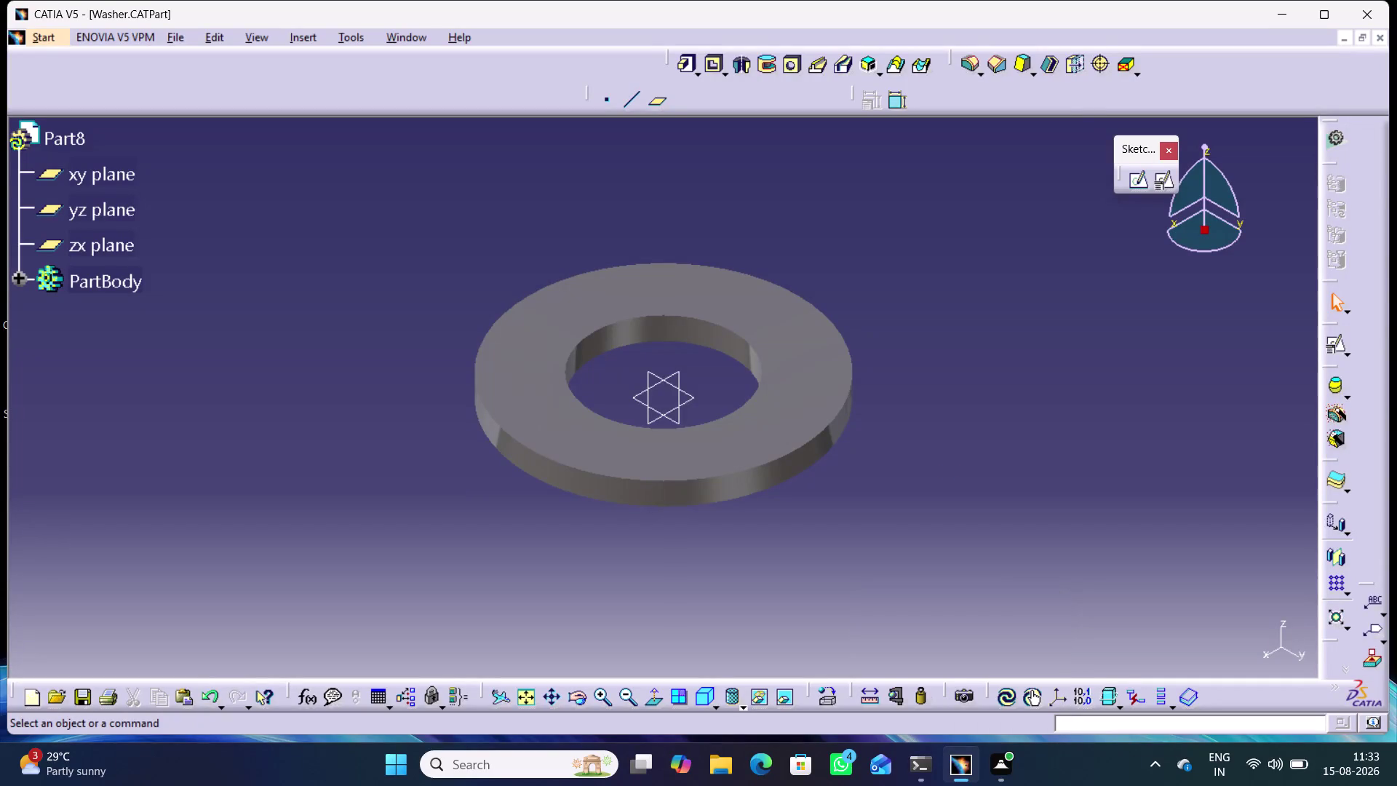
Save the washer part and start a new Assembly Design product, Product1.
key(ctrl+s)
click(39, 34)
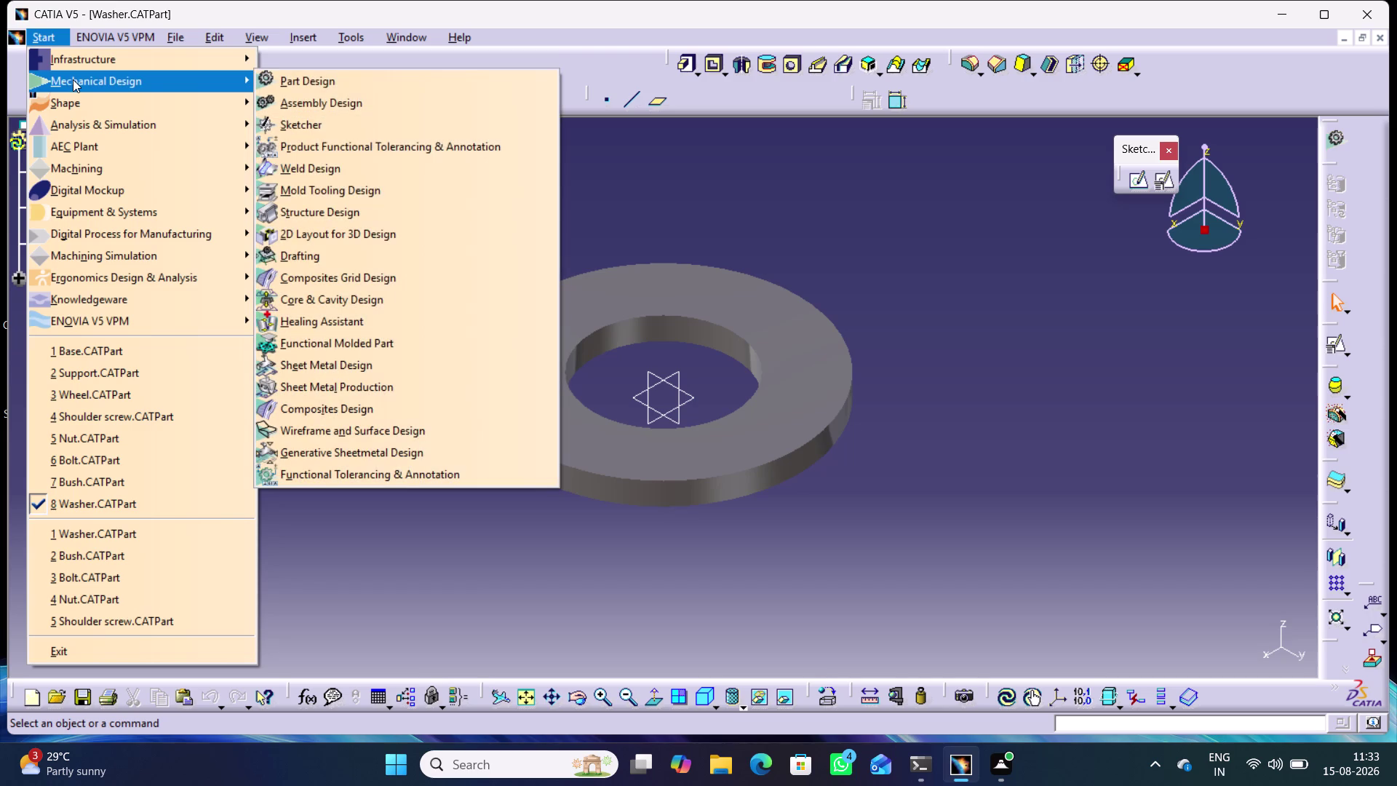
click(299, 108)
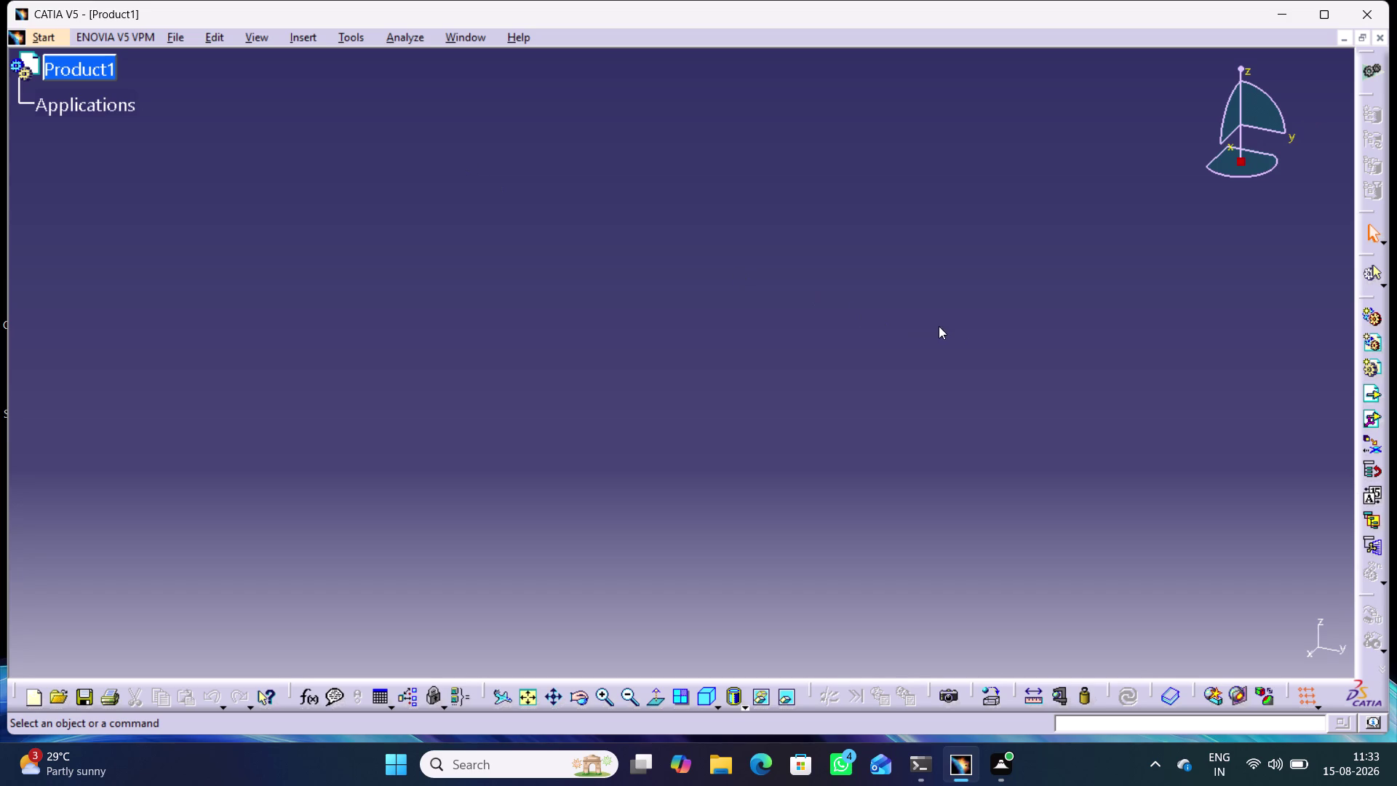
Dock the Product Structure and Move toolbars along the top row under the menu bar.
drag(1362, 298, 1178, 298)
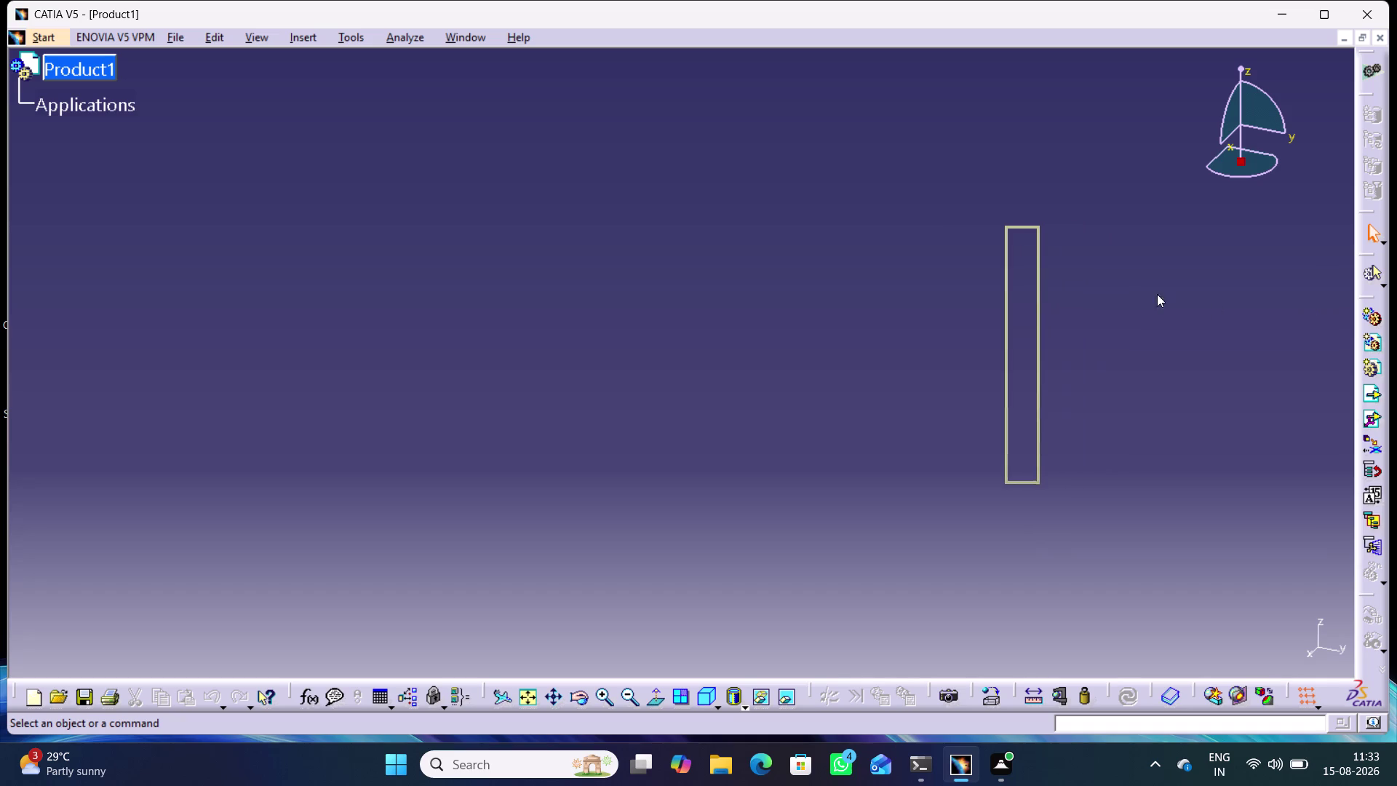
drag(1178, 298, 672, 48)
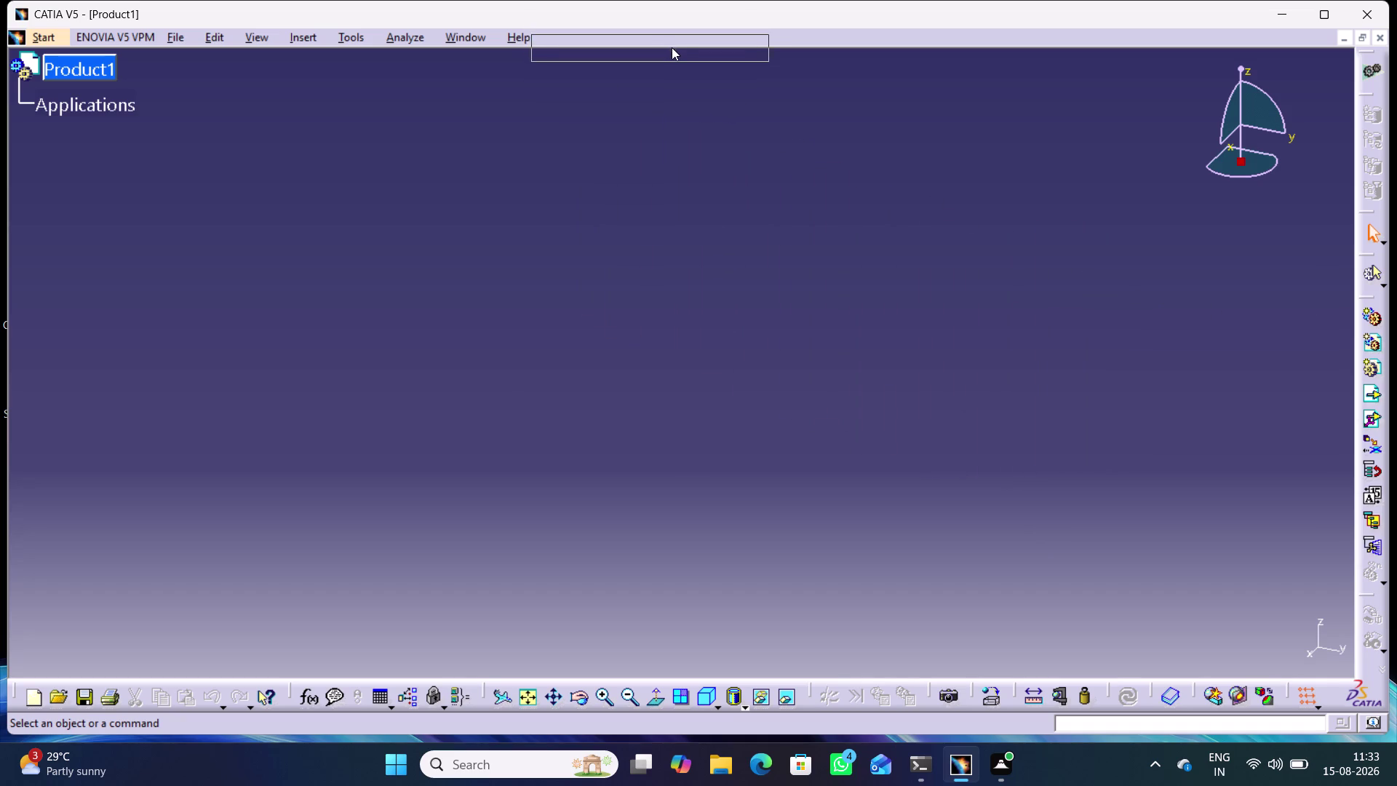
drag(672, 48, 684, 44)
click(751, 183)
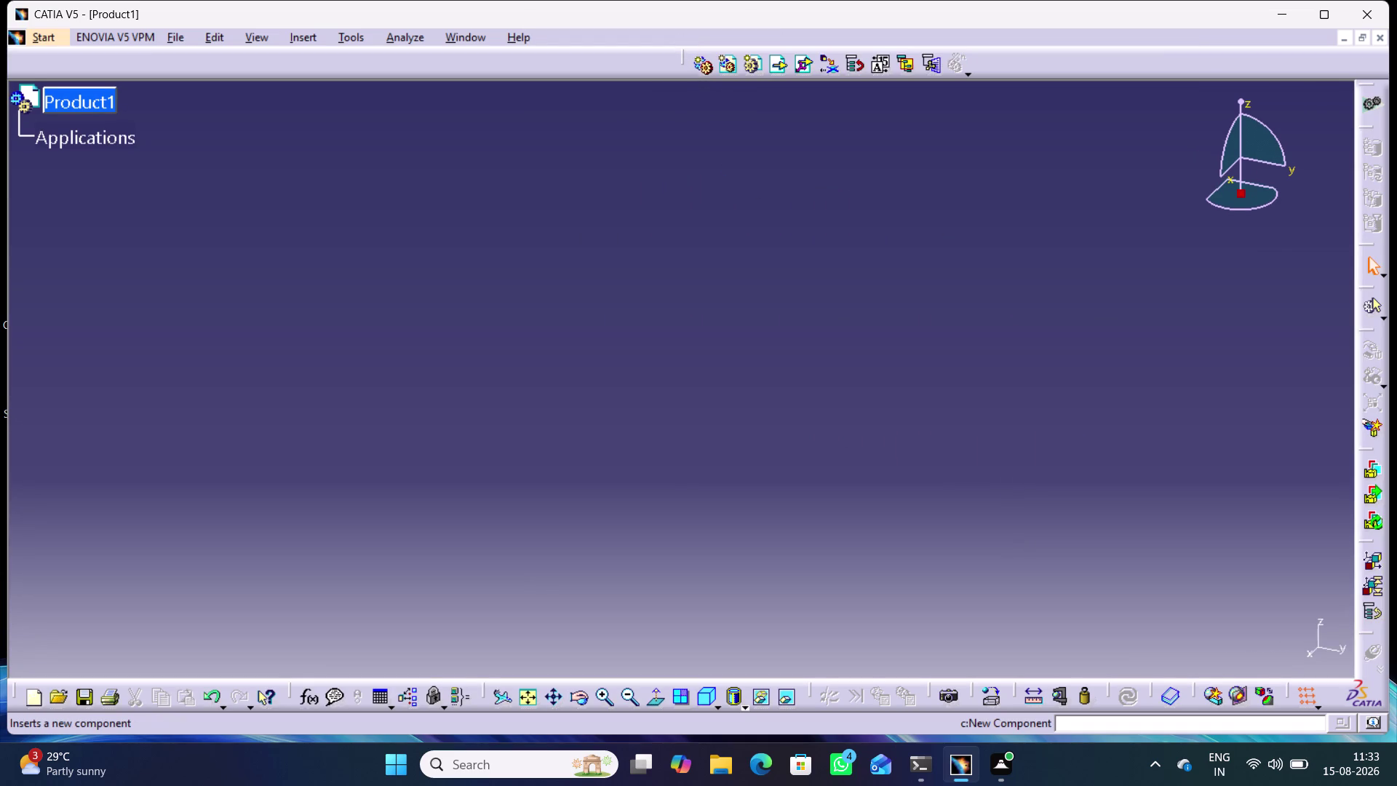
drag(685, 51, 525, 77)
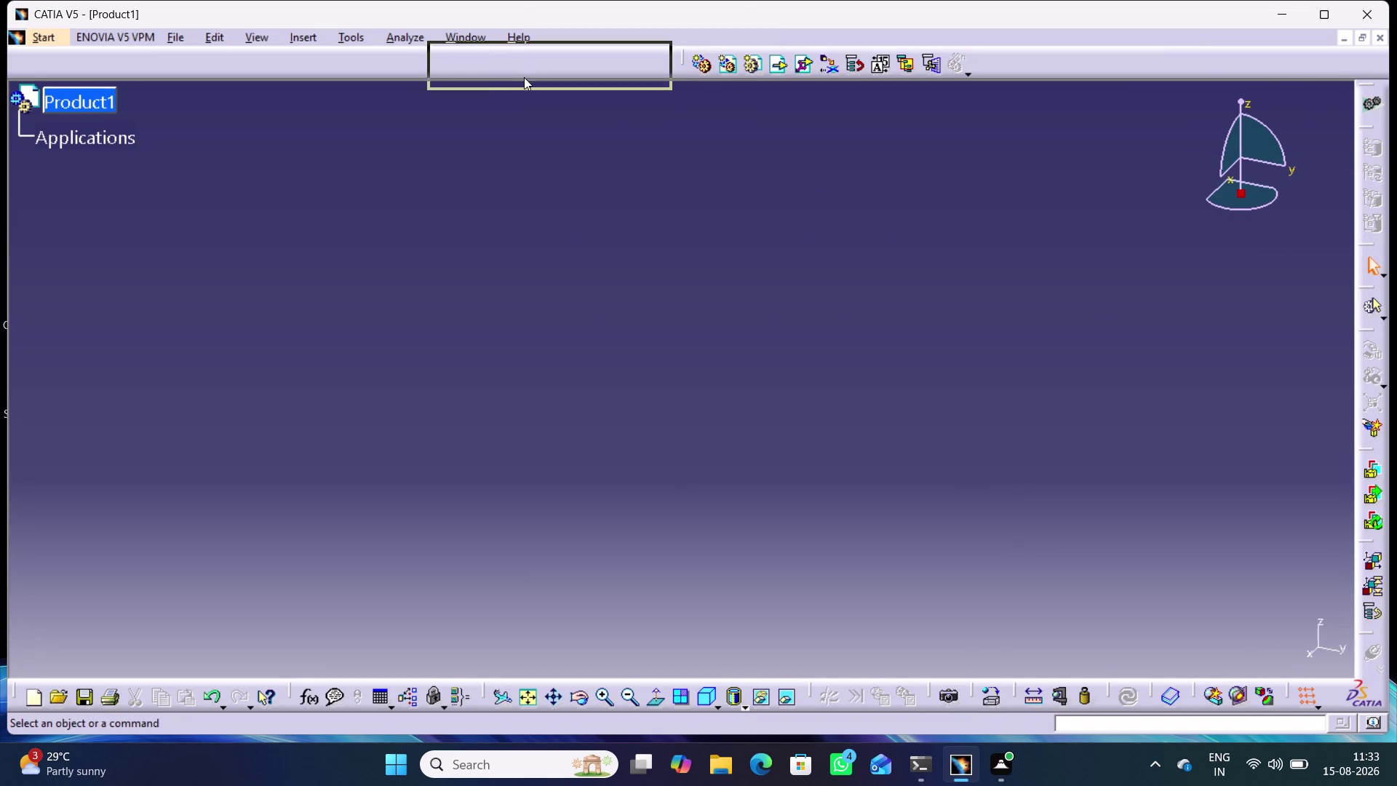
drag(526, 77, 444, 68)
click(596, 175)
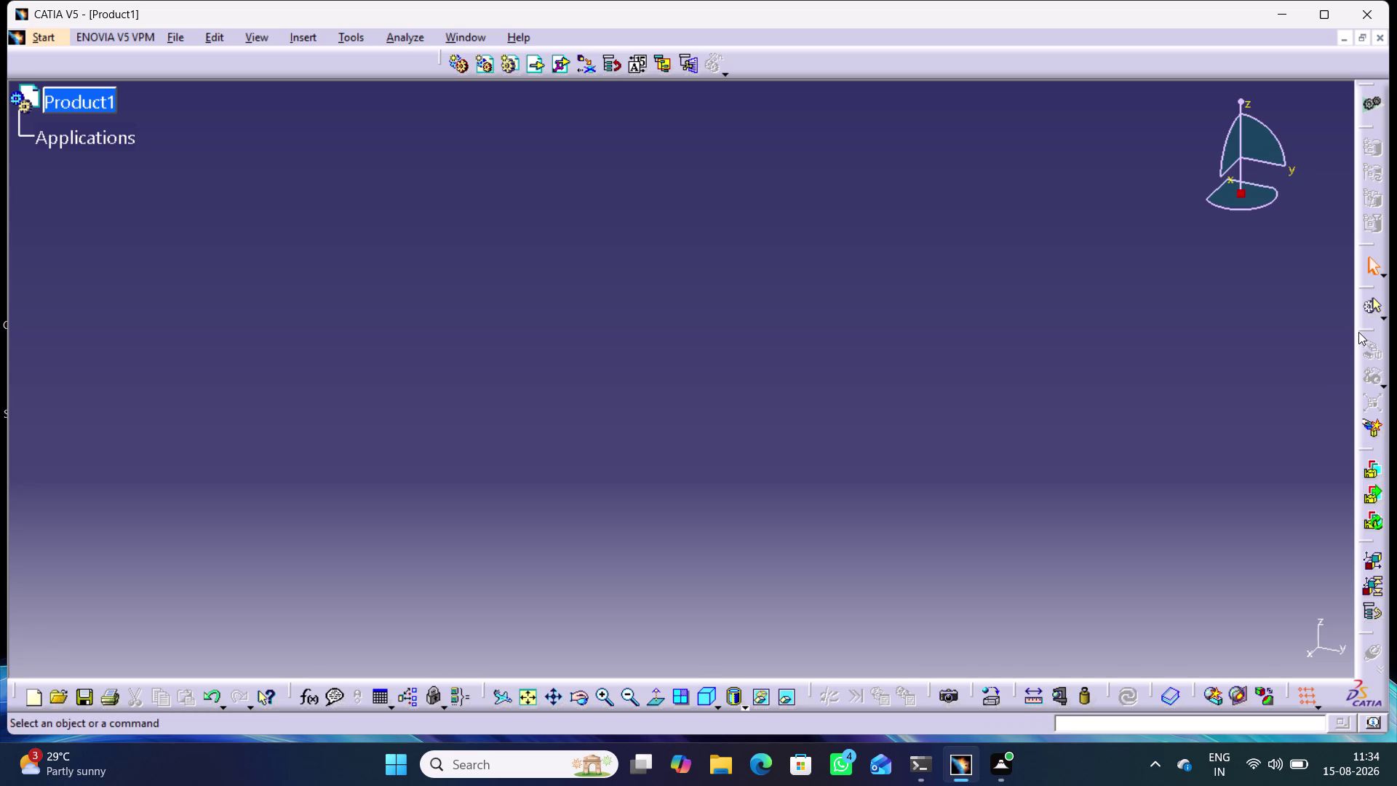
drag(1359, 332, 867, 67)
drag(866, 67, 927, 65)
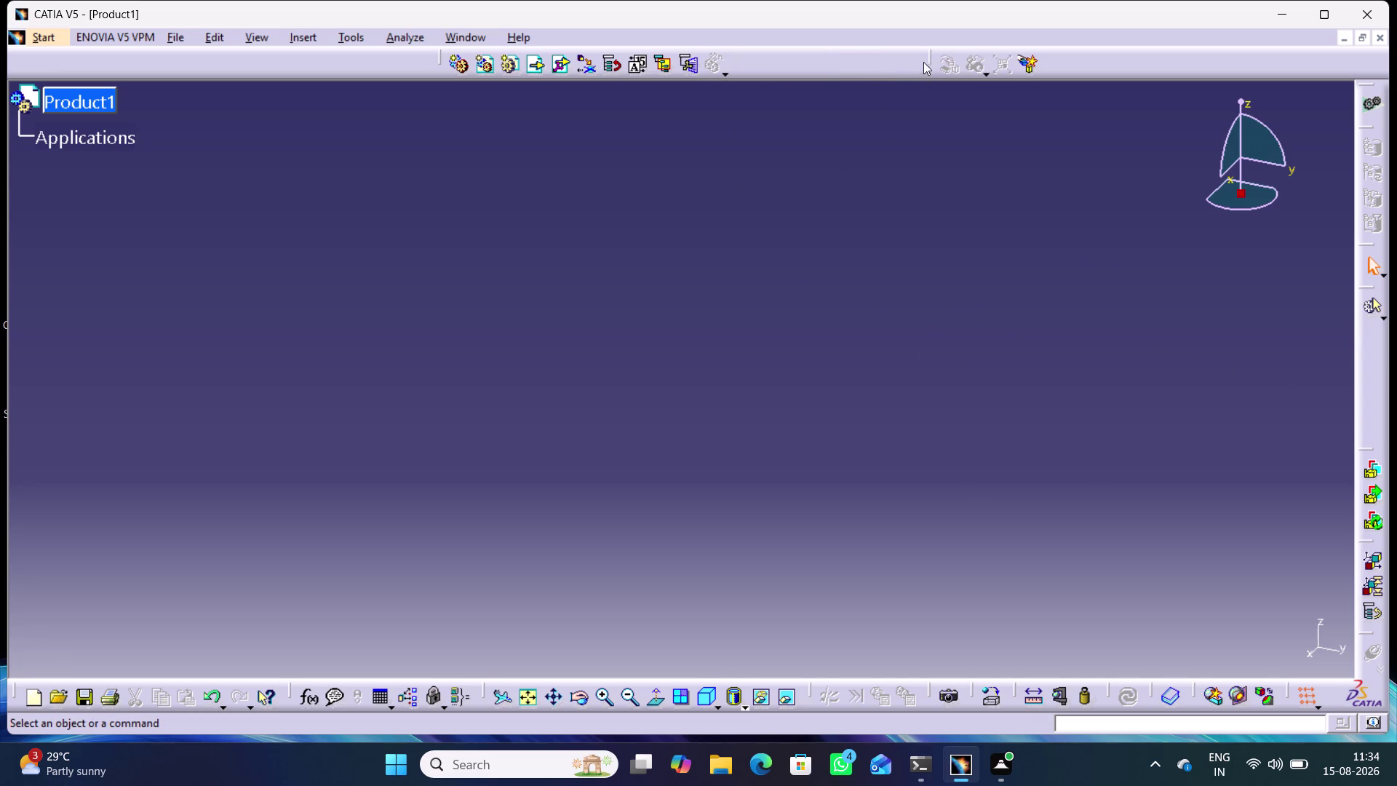
drag(933, 52, 797, 63)
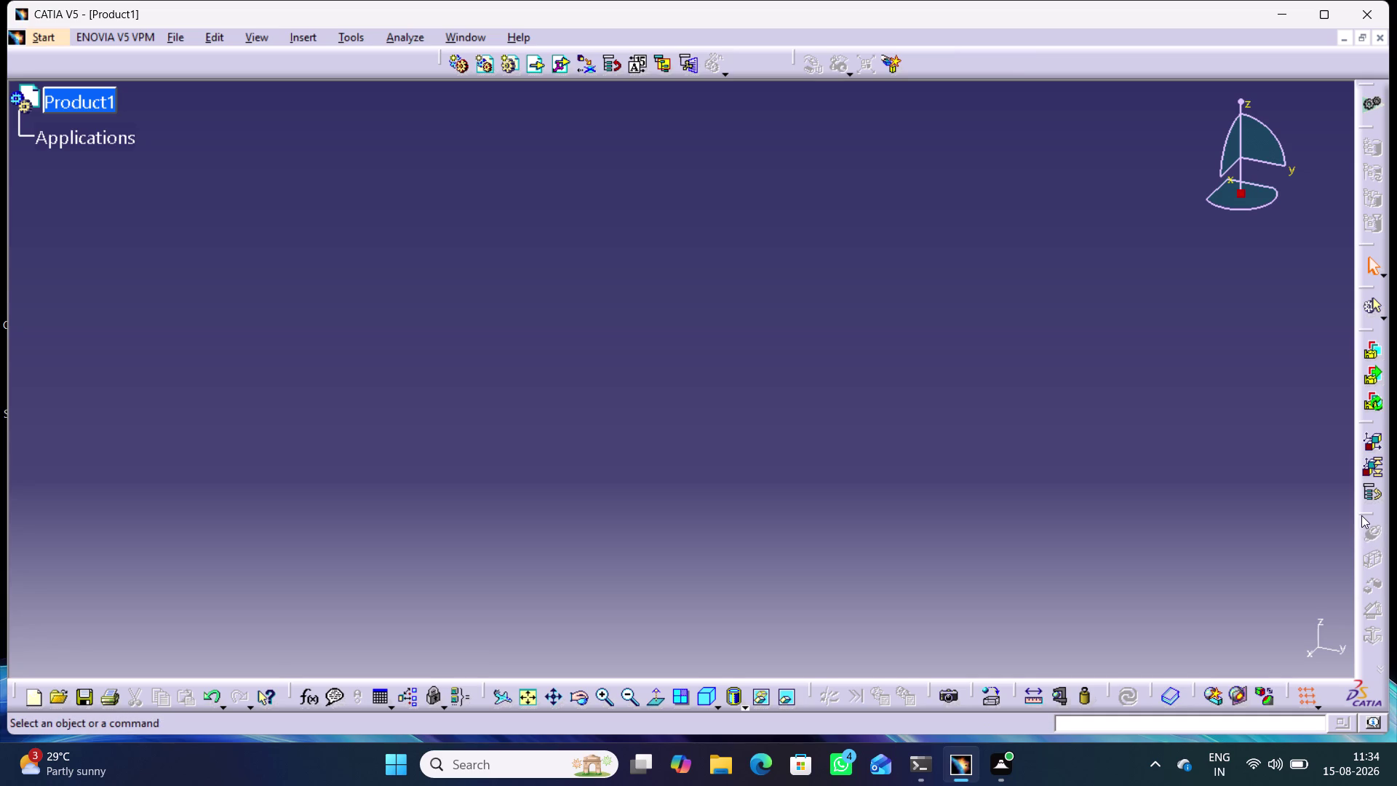
Dock the Constraints toolbar on a second row beneath the top toolbars.
drag(1362, 515, 1357, 520)
drag(1357, 519, 944, 89)
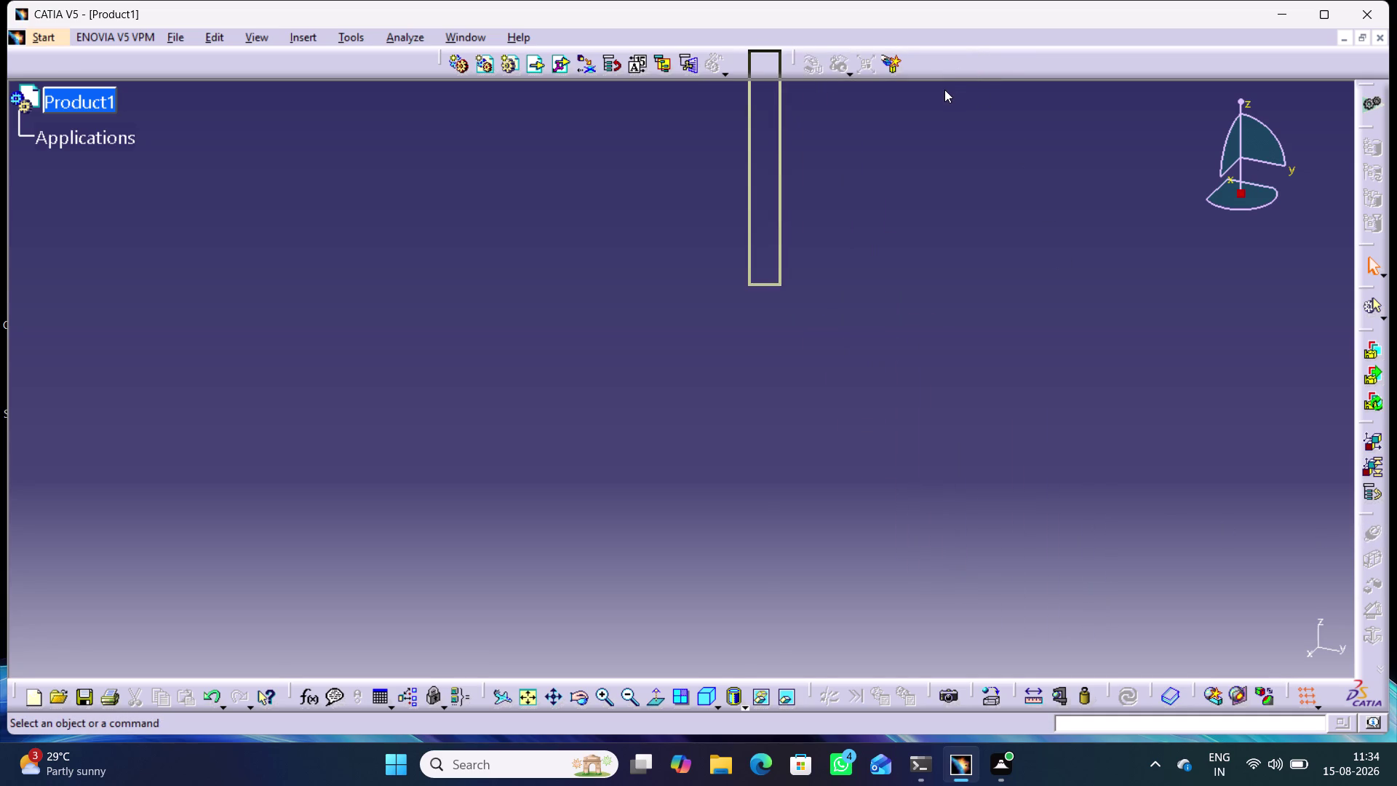
drag(944, 89, 1055, 80)
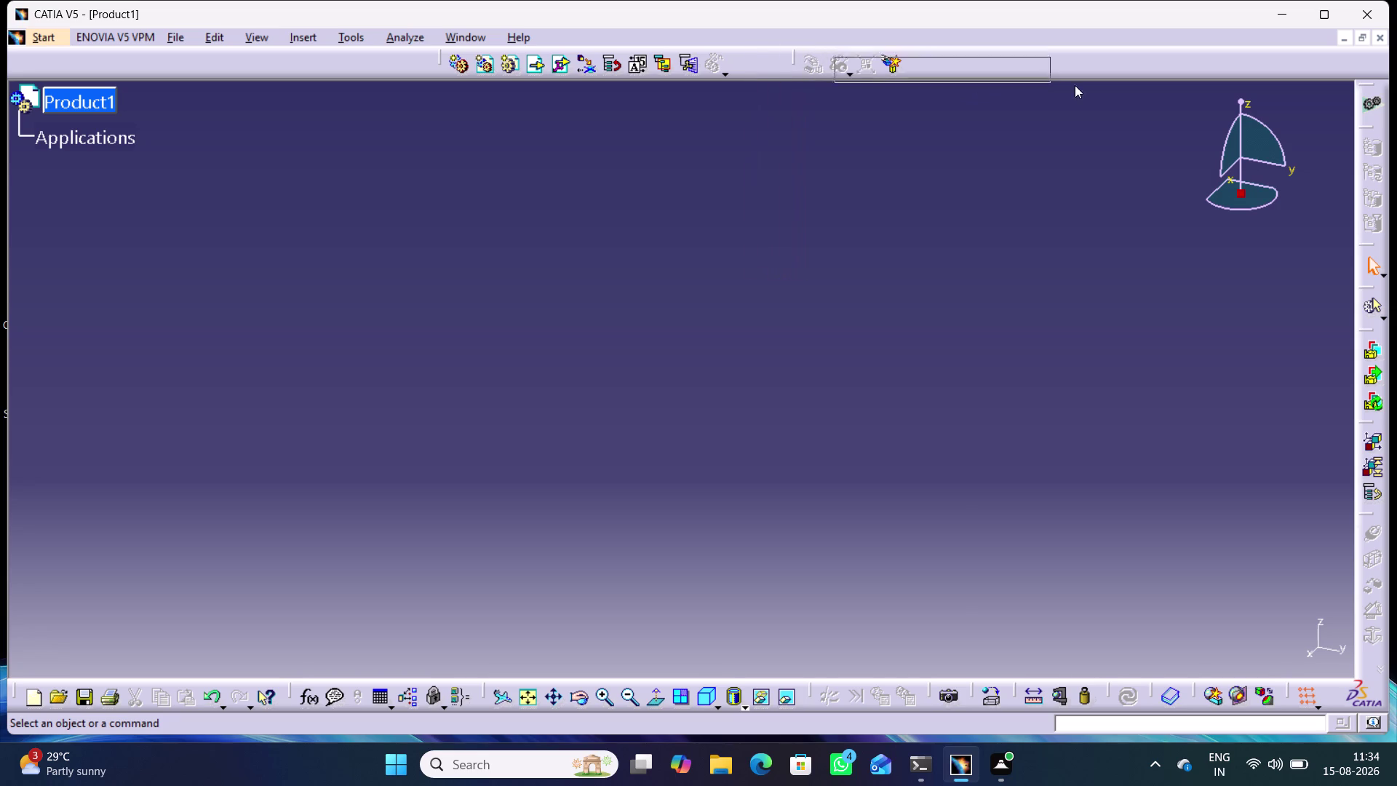
drag(1055, 80, 805, 75)
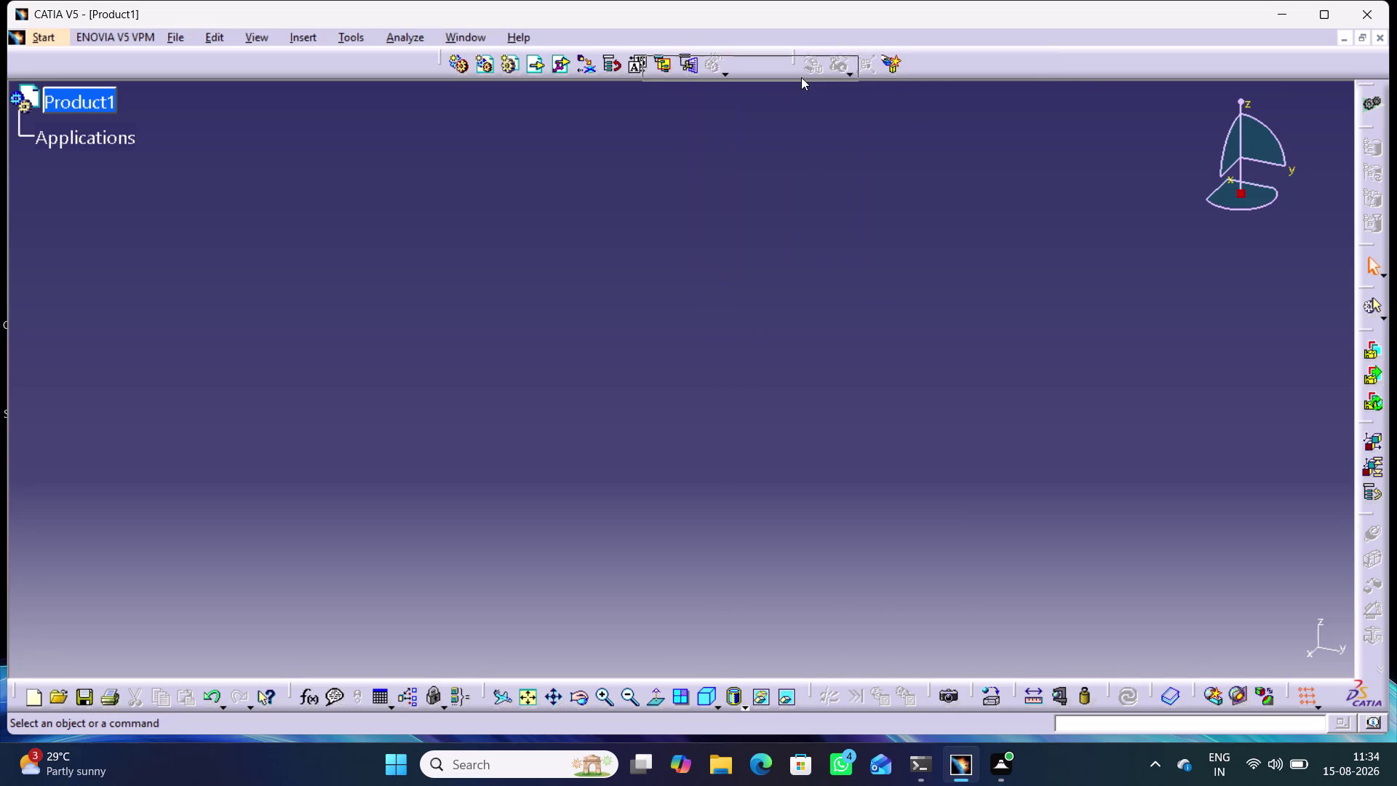
drag(806, 76, 836, 68)
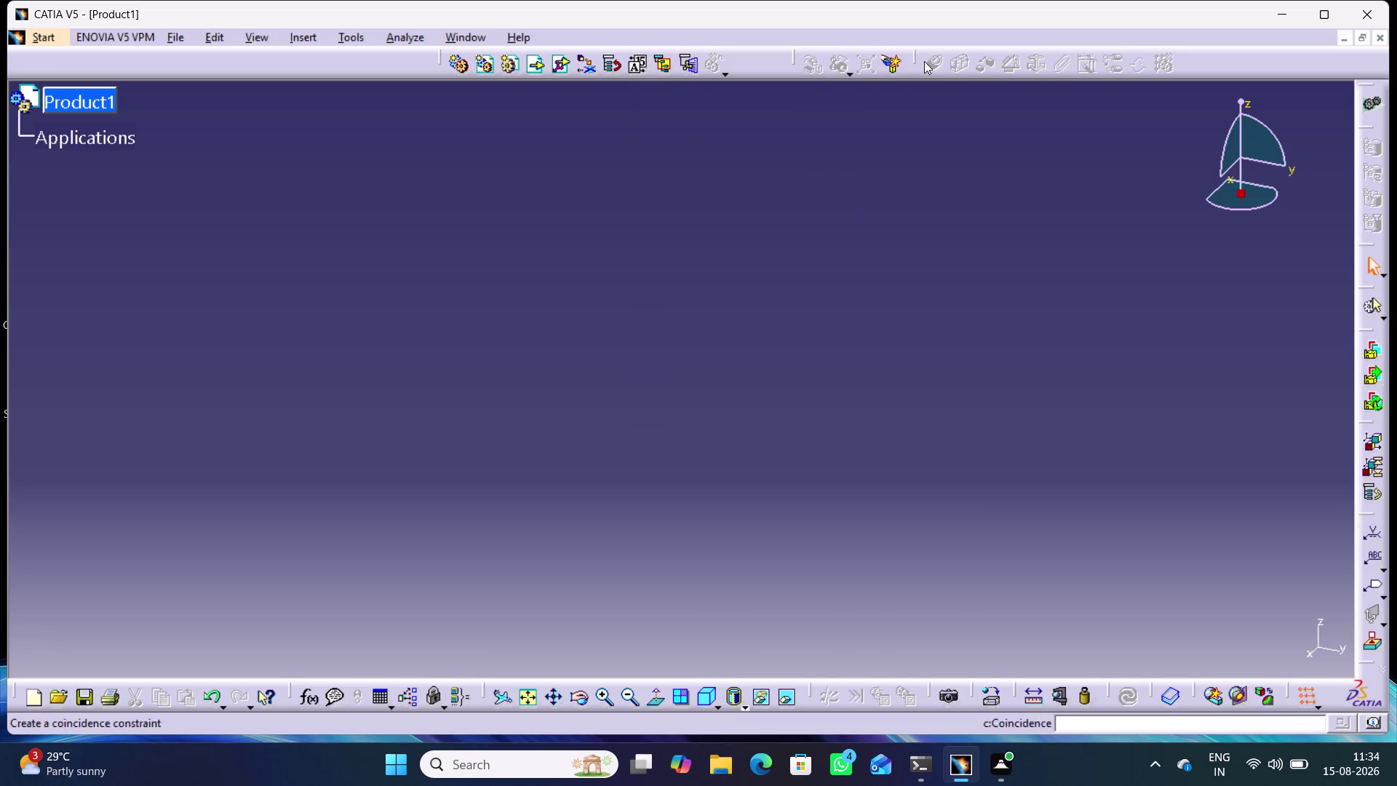
drag(919, 53, 924, 75)
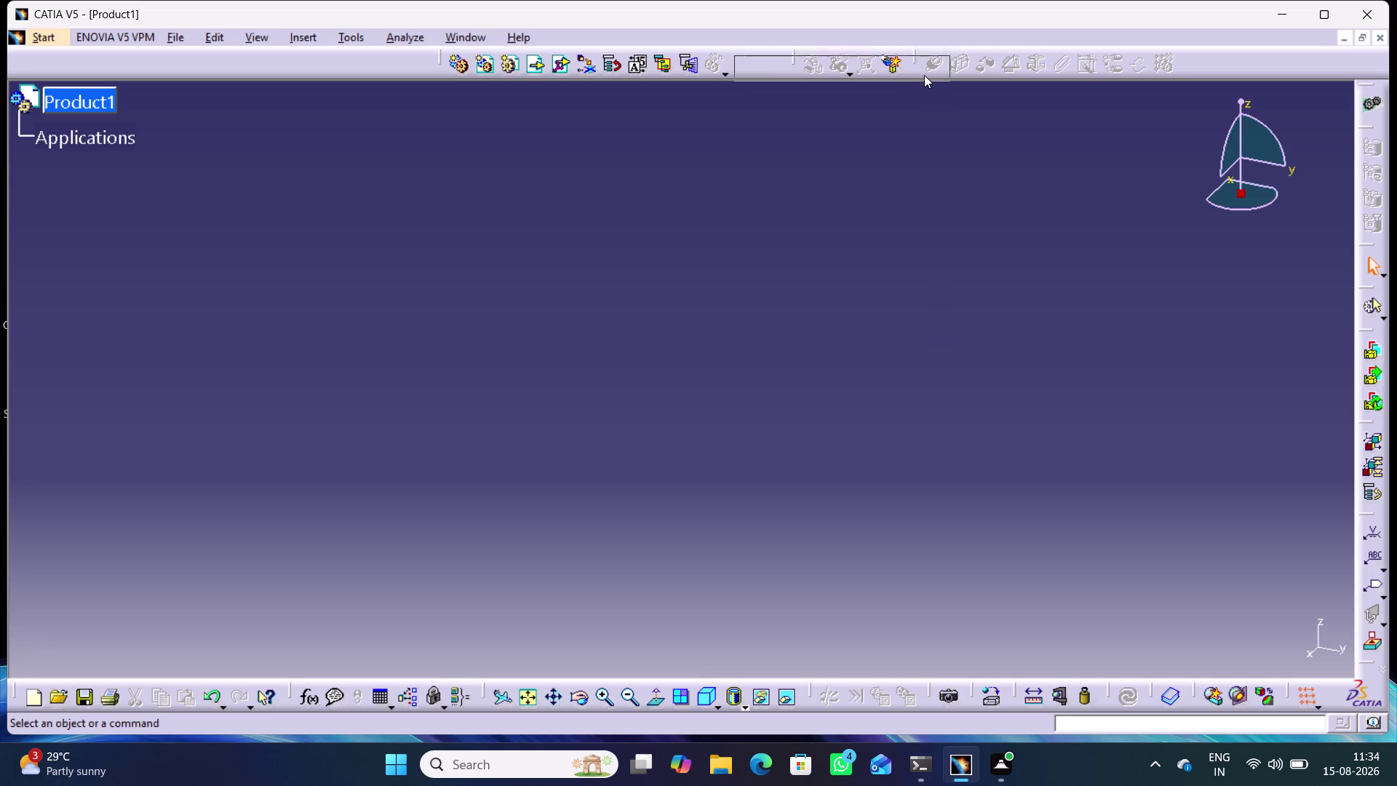
drag(924, 75, 924, 74)
drag(921, 86, 772, 101)
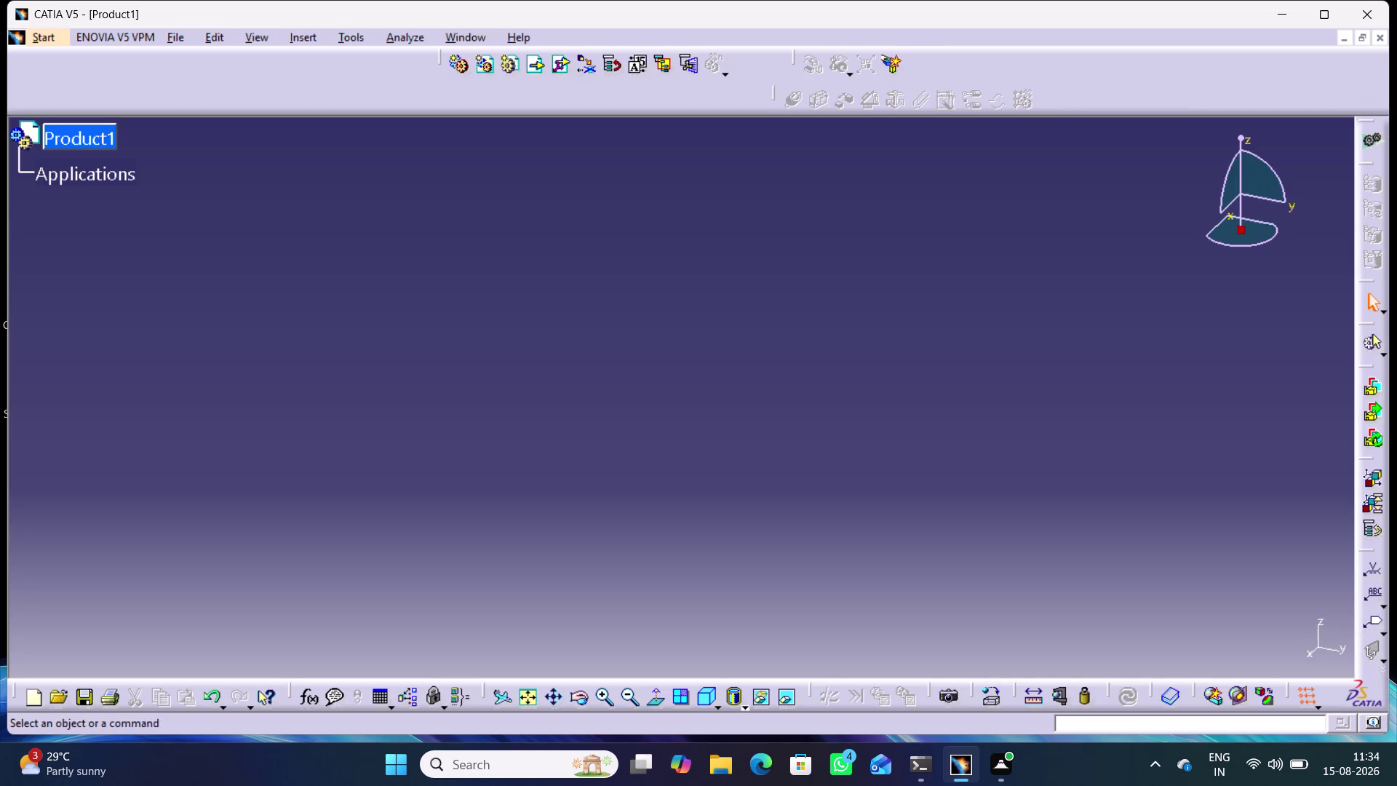
click(830, 173)
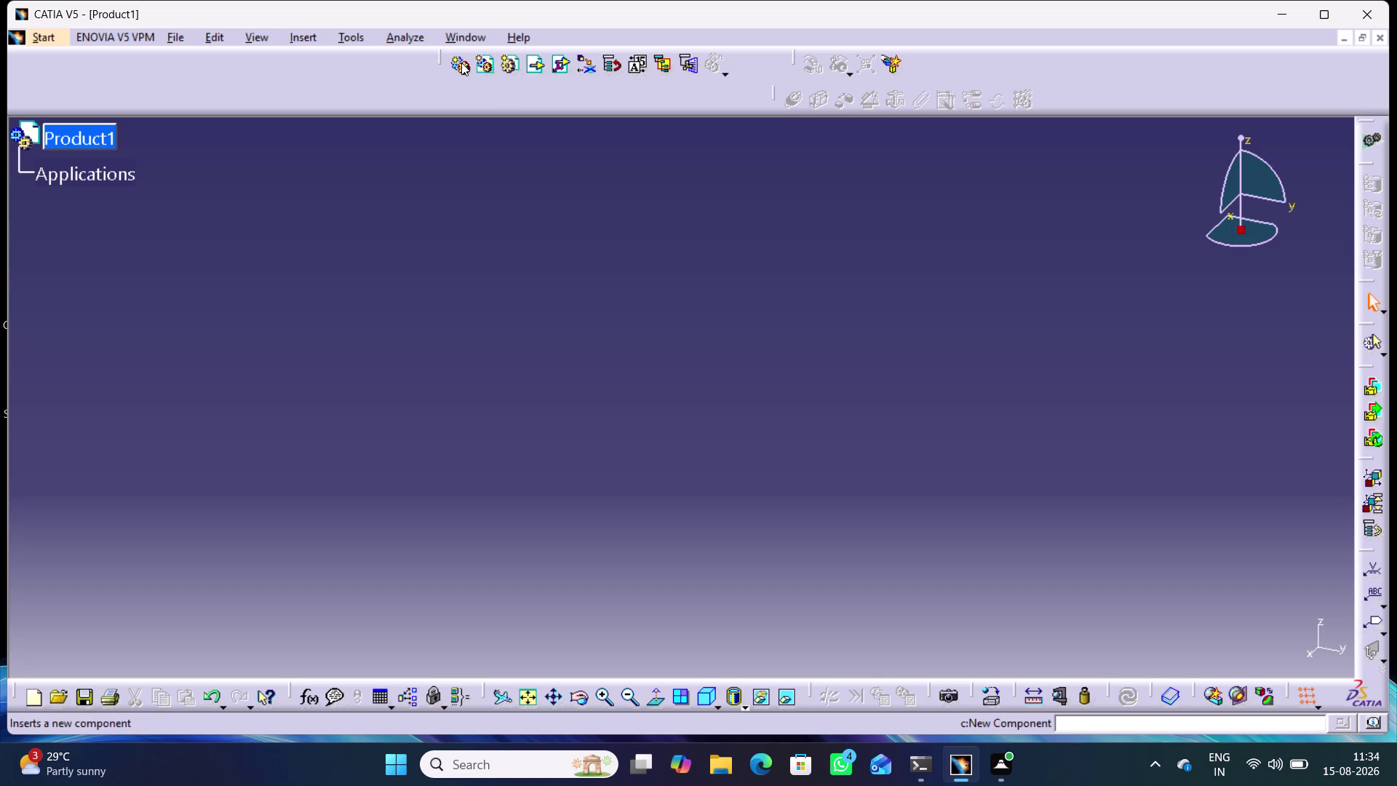
Run Existing Component with Product1 as the receiving product to open File Selection.
click(532, 67)
click(96, 135)
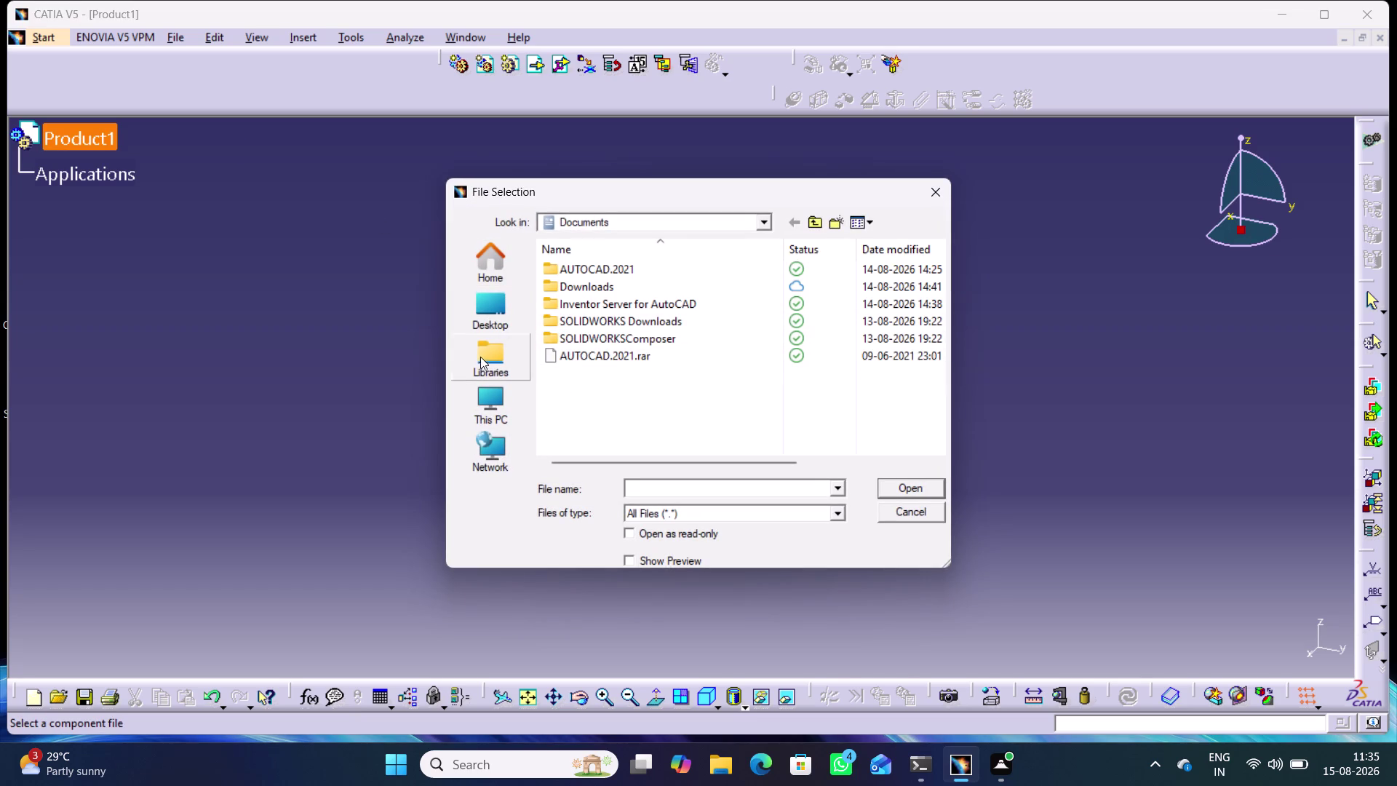
Browse Desktop > Intern projects > Catia and insert the Base part as Part1.
click(485, 311)
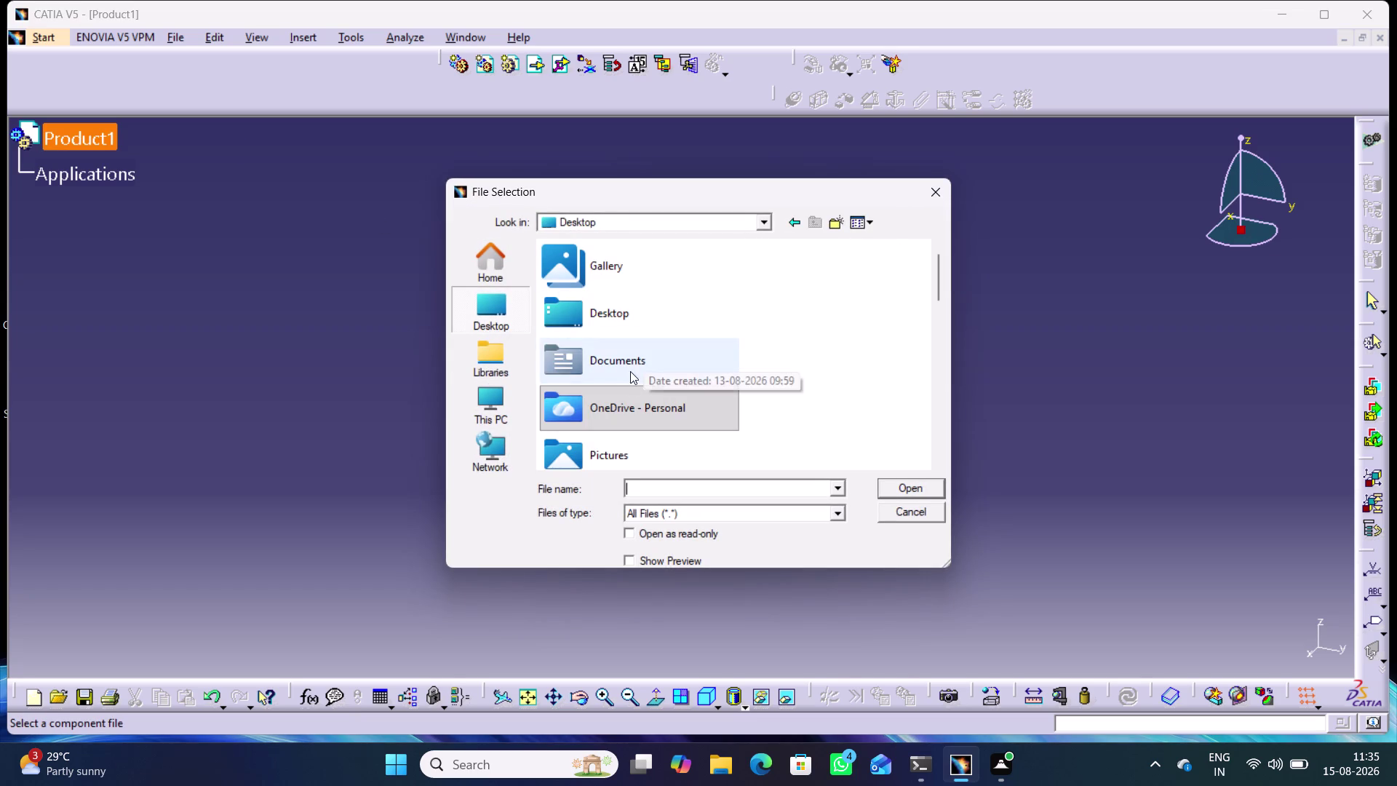
scroll(down, 3)
scroll(down, 3)
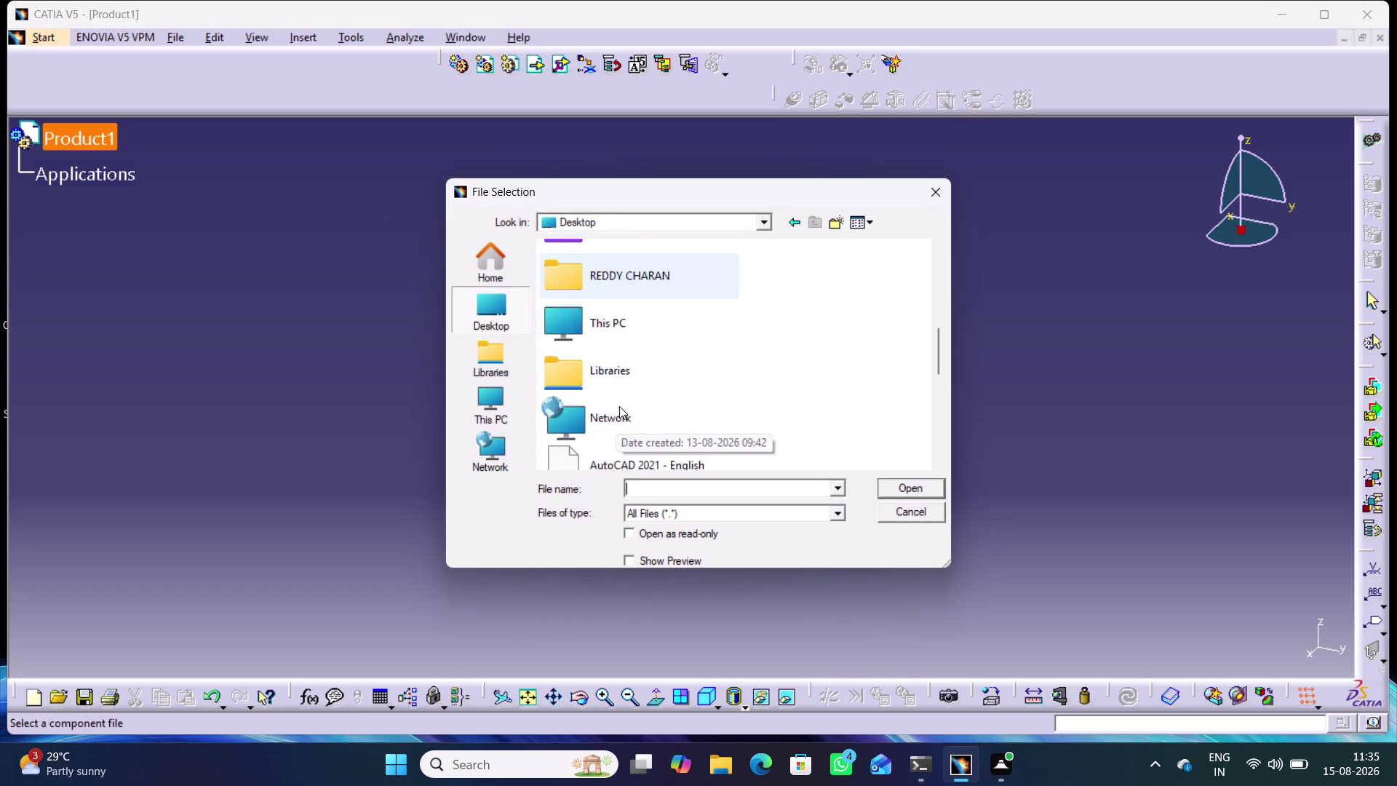
scroll(down, 3)
double_click(619, 406)
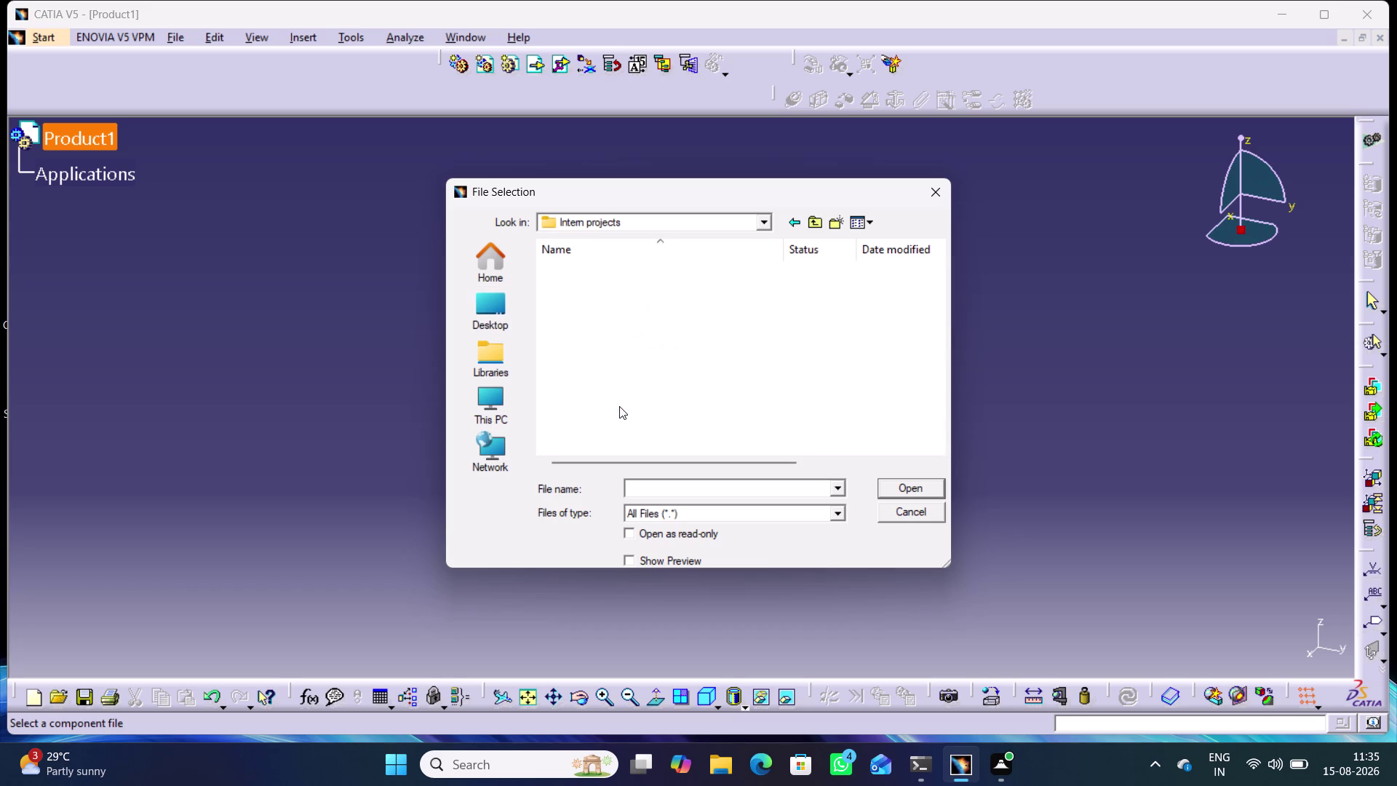
double_click(584, 270)
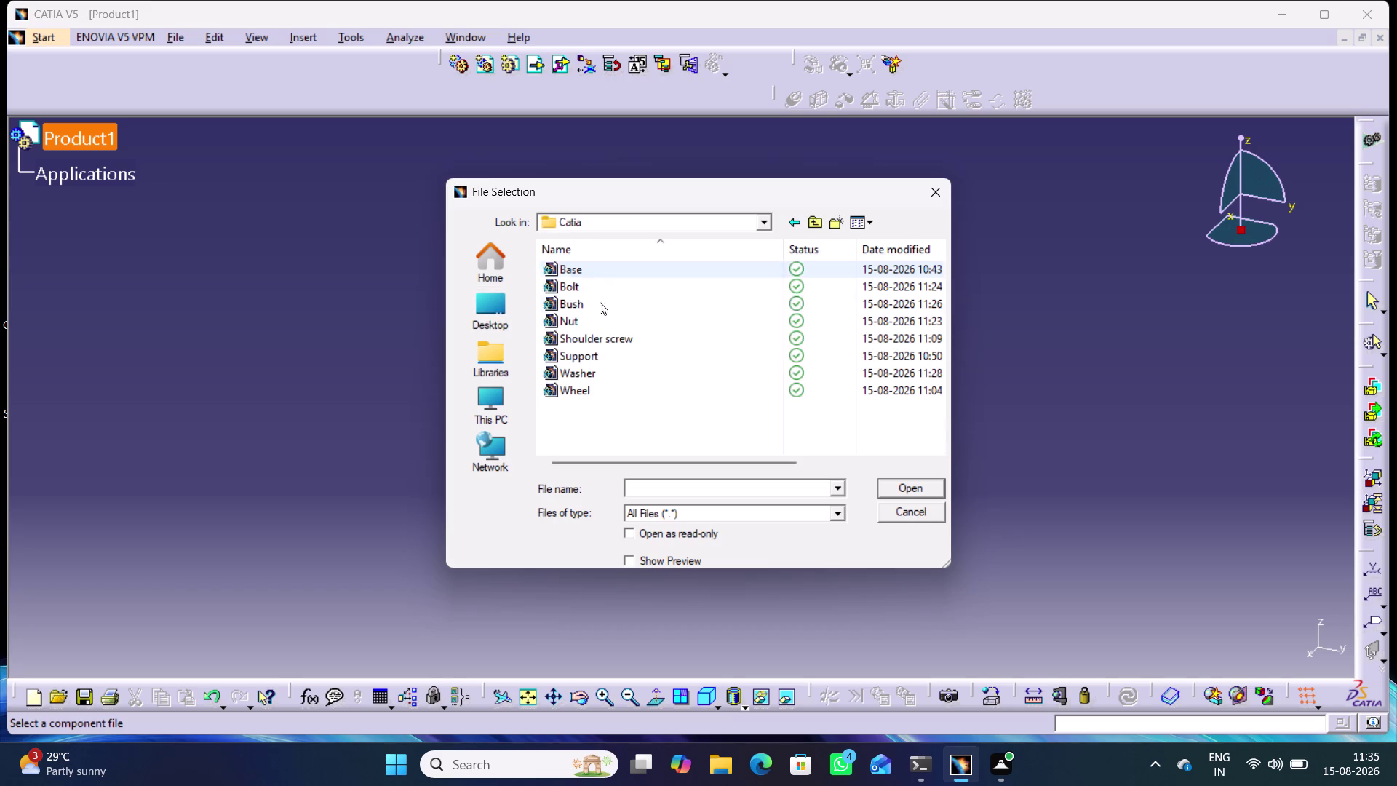
click(591, 269)
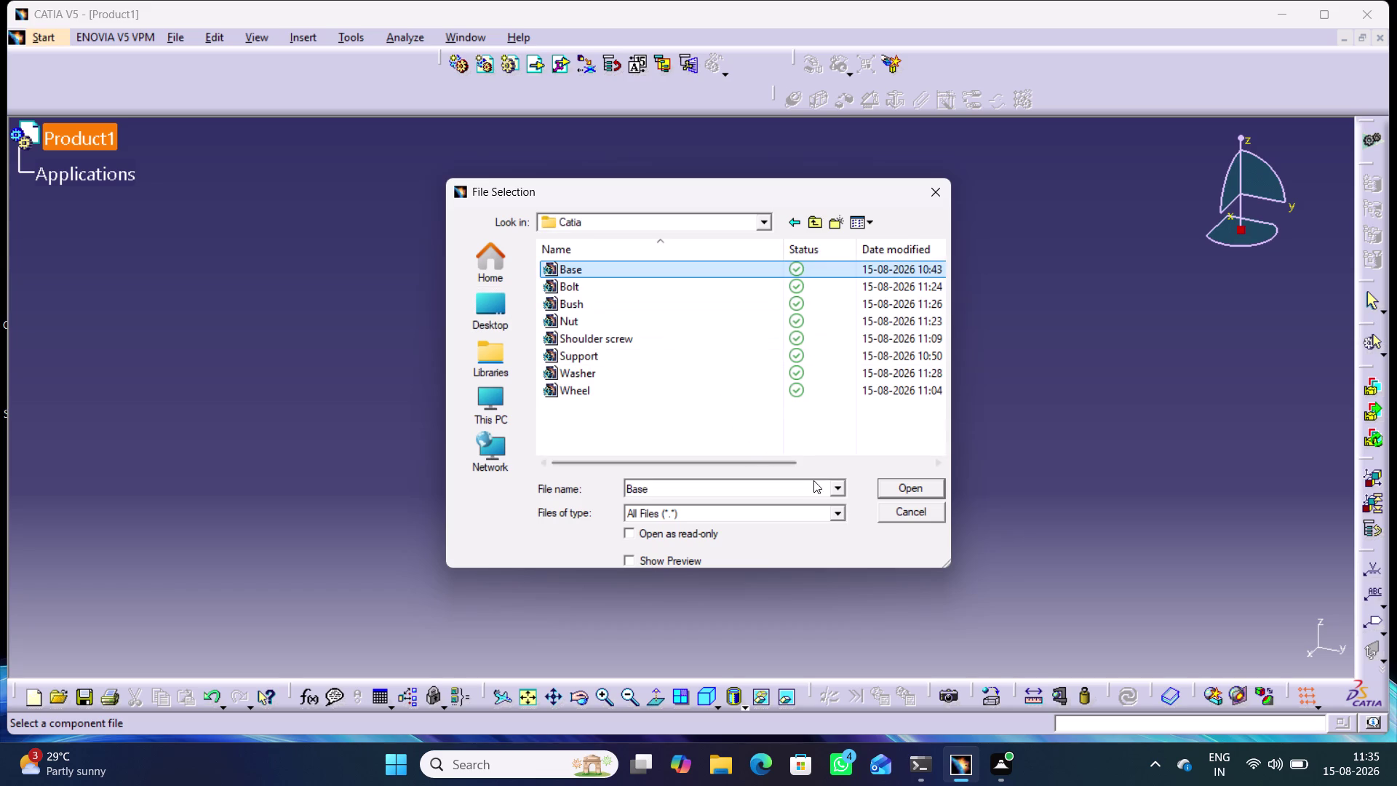
click(896, 488)
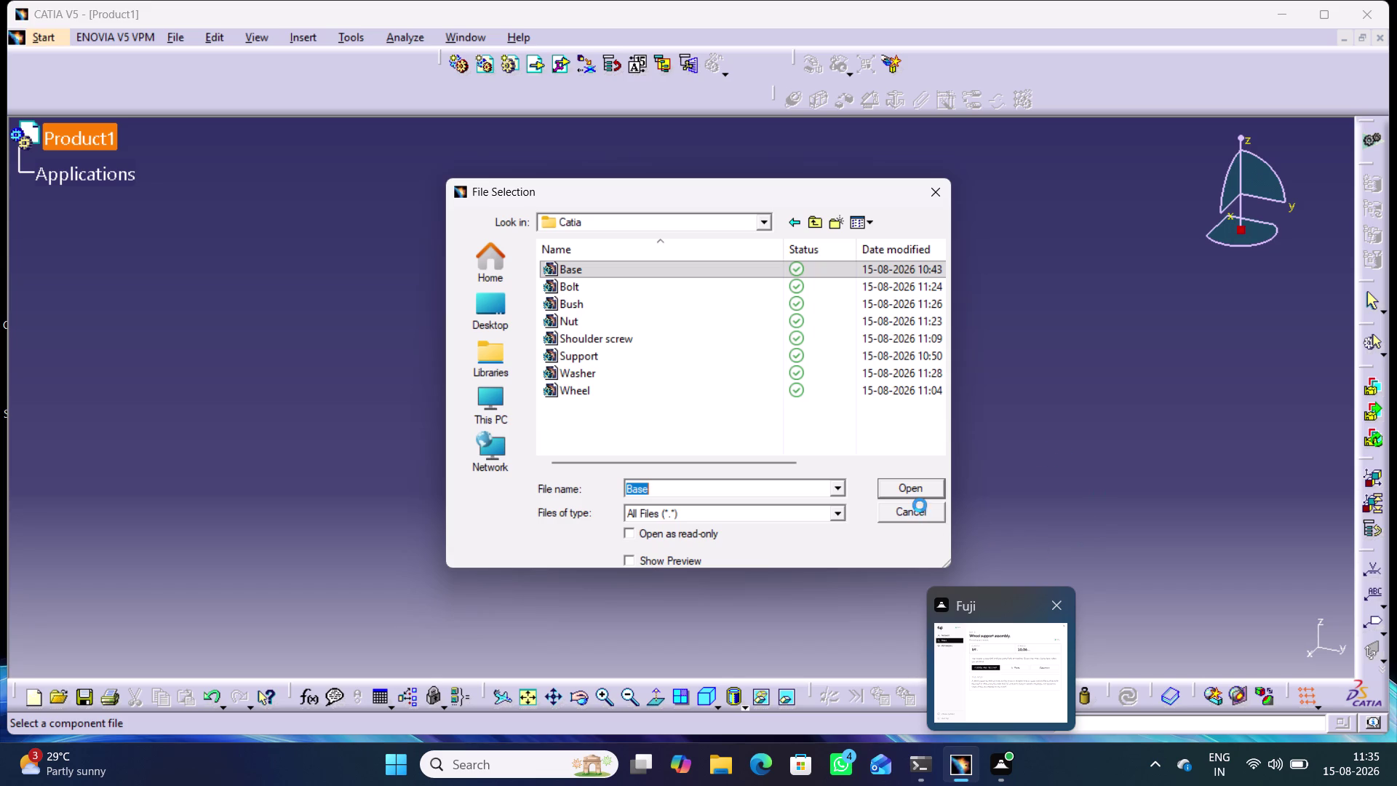
click(937, 190)
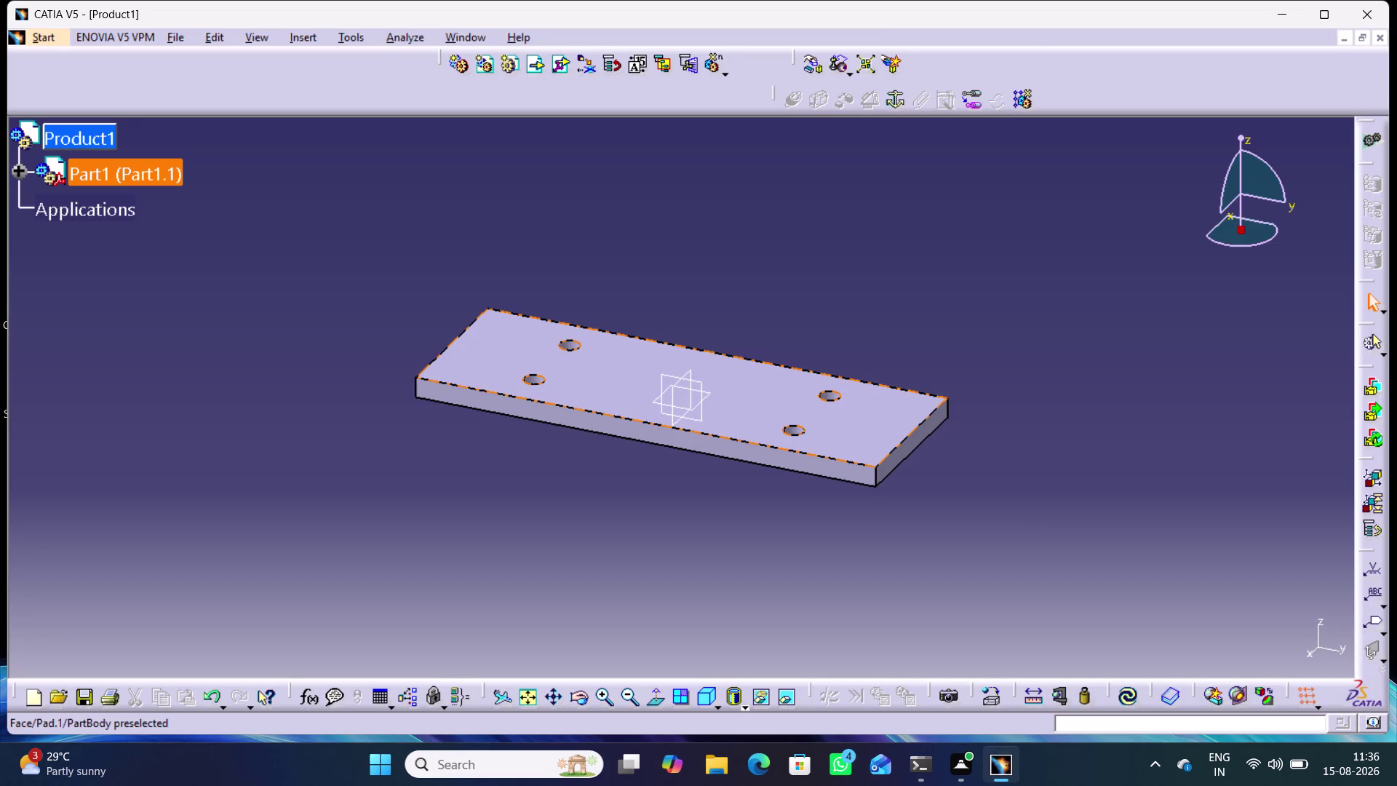
Move the base plate along X, Y and Z with the Manipulation tool and confirm.
click(819, 64)
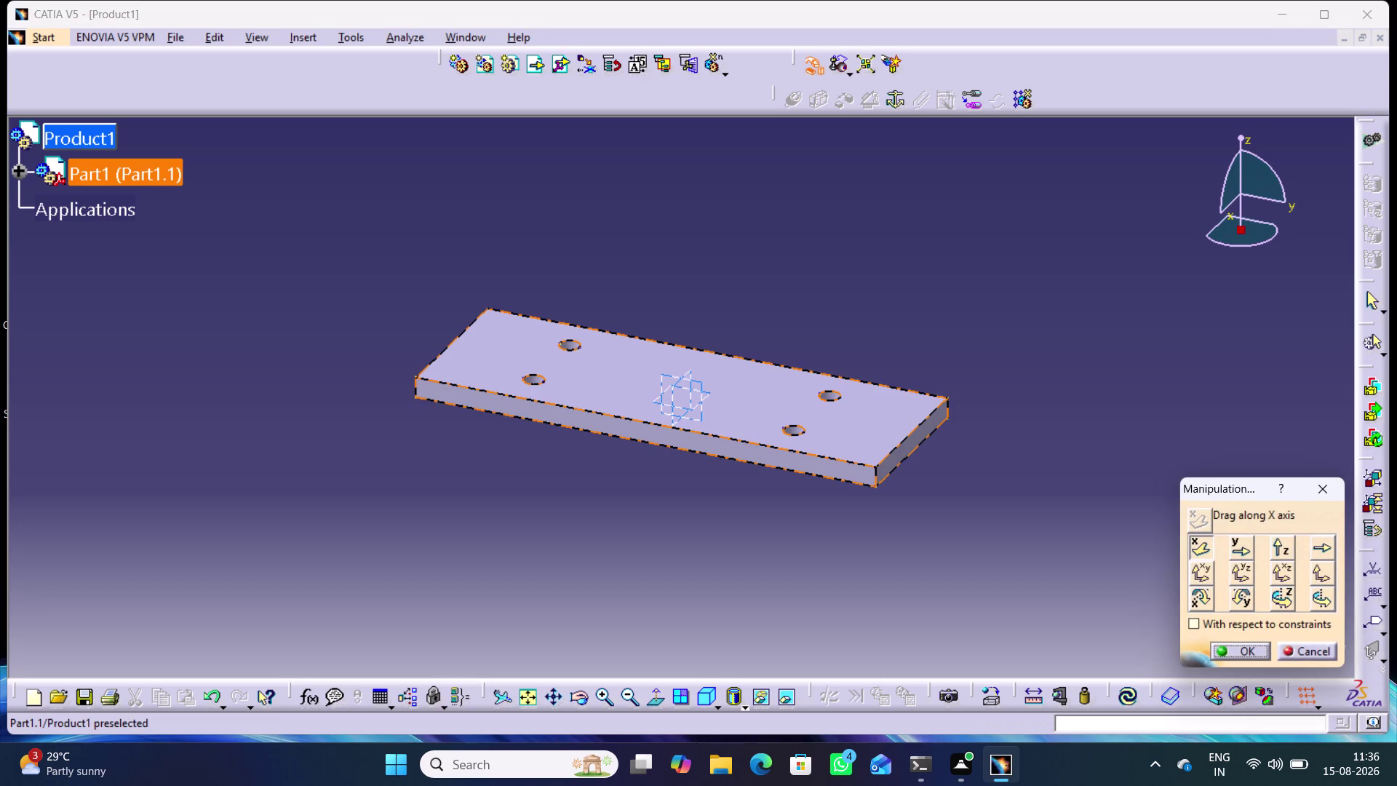
drag(757, 390, 941, 360)
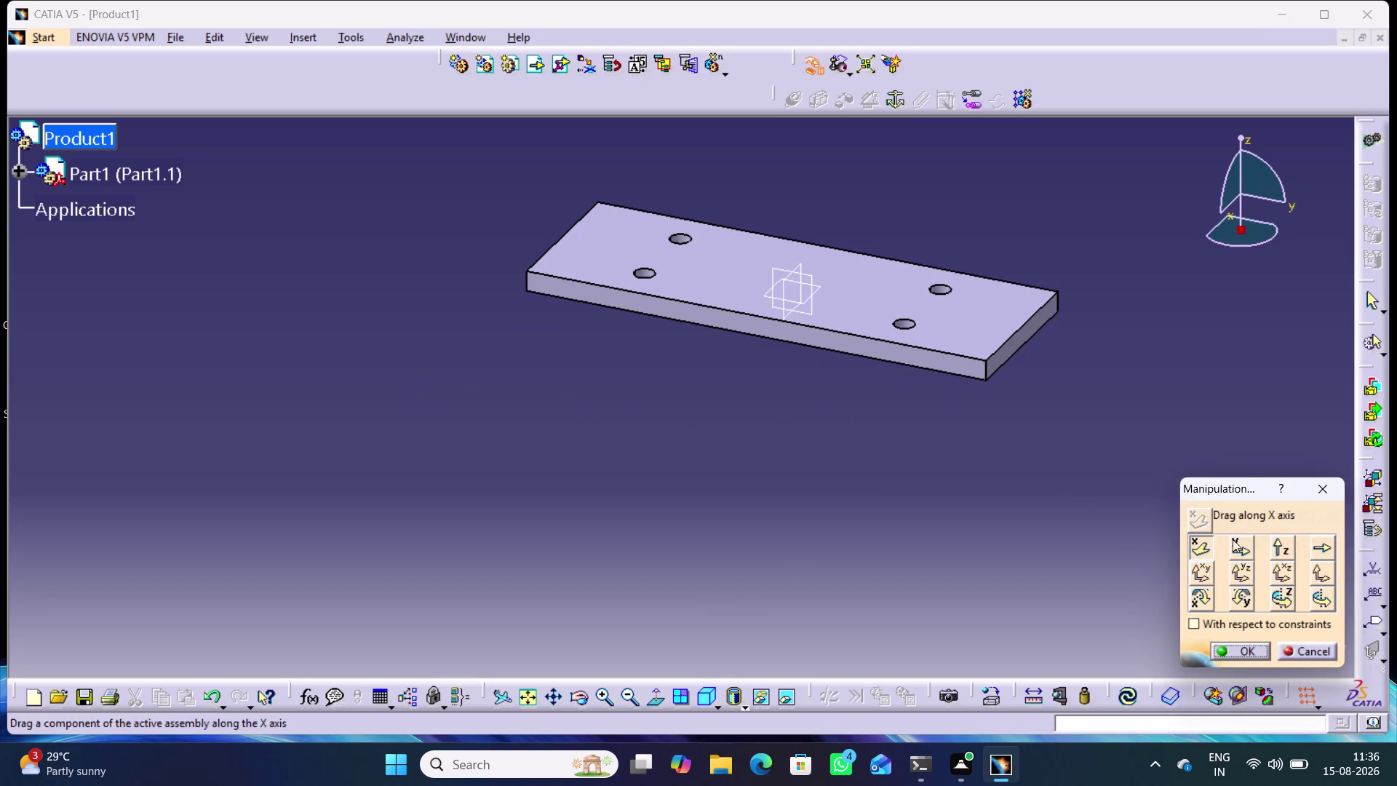
click(1241, 548)
drag(872, 297, 1076, 396)
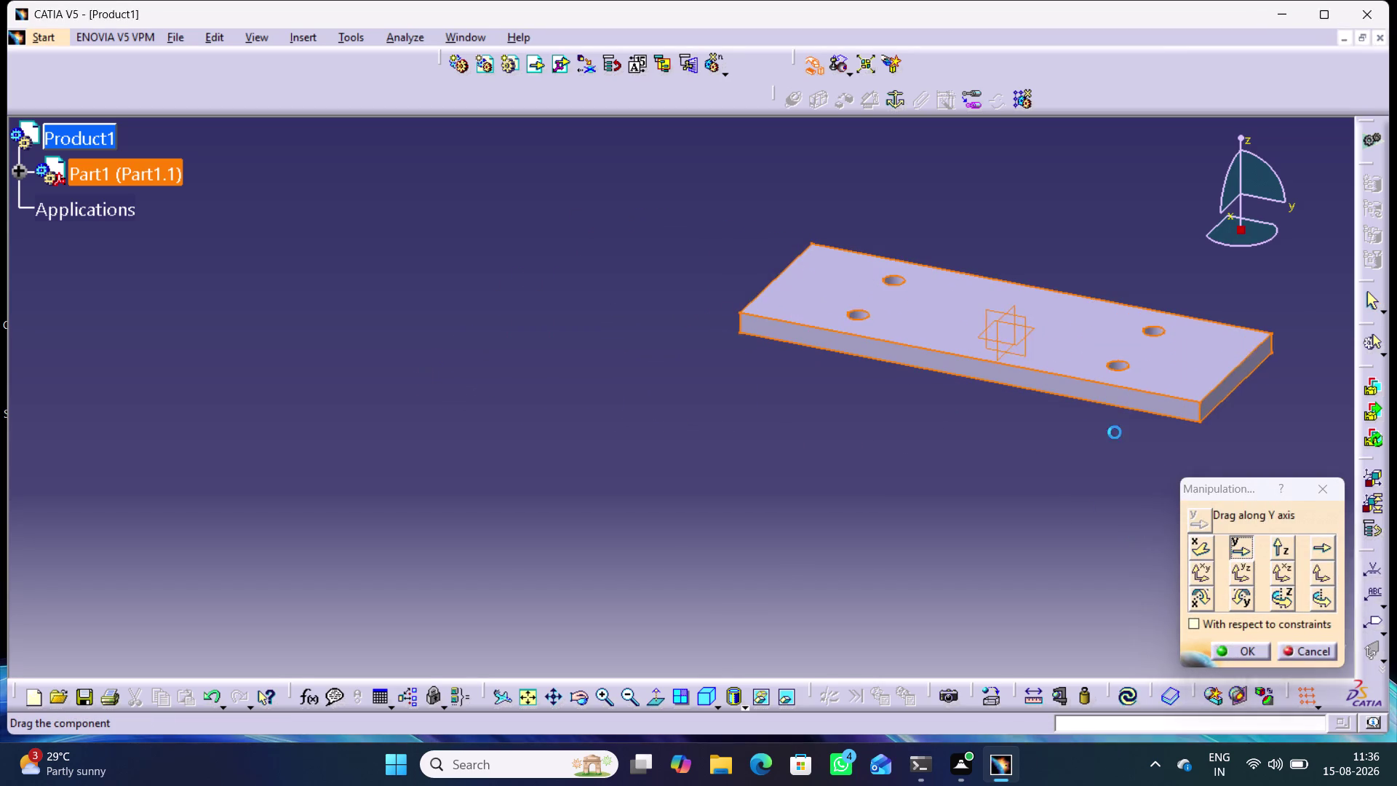
click(1282, 549)
drag(1071, 349, 1032, 378)
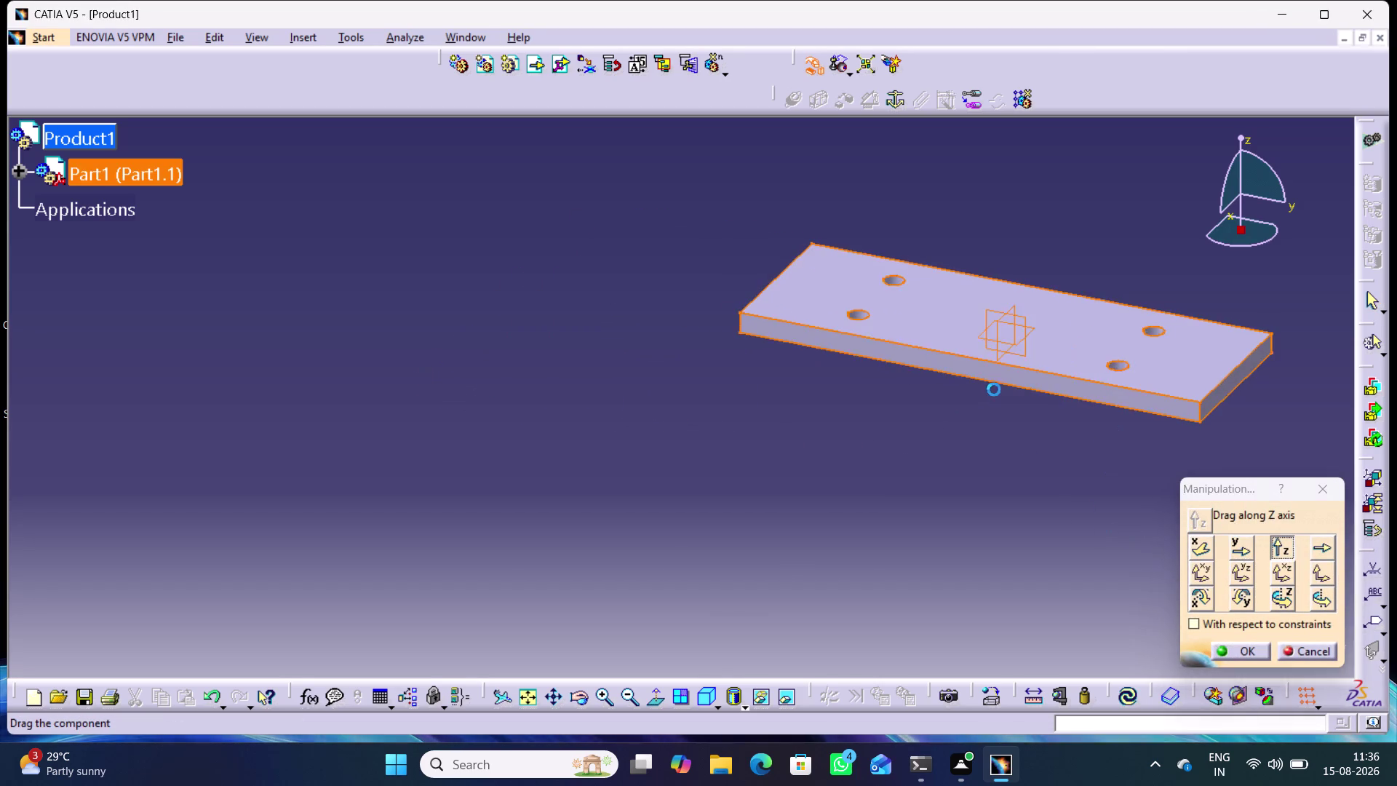
drag(1033, 378, 811, 534)
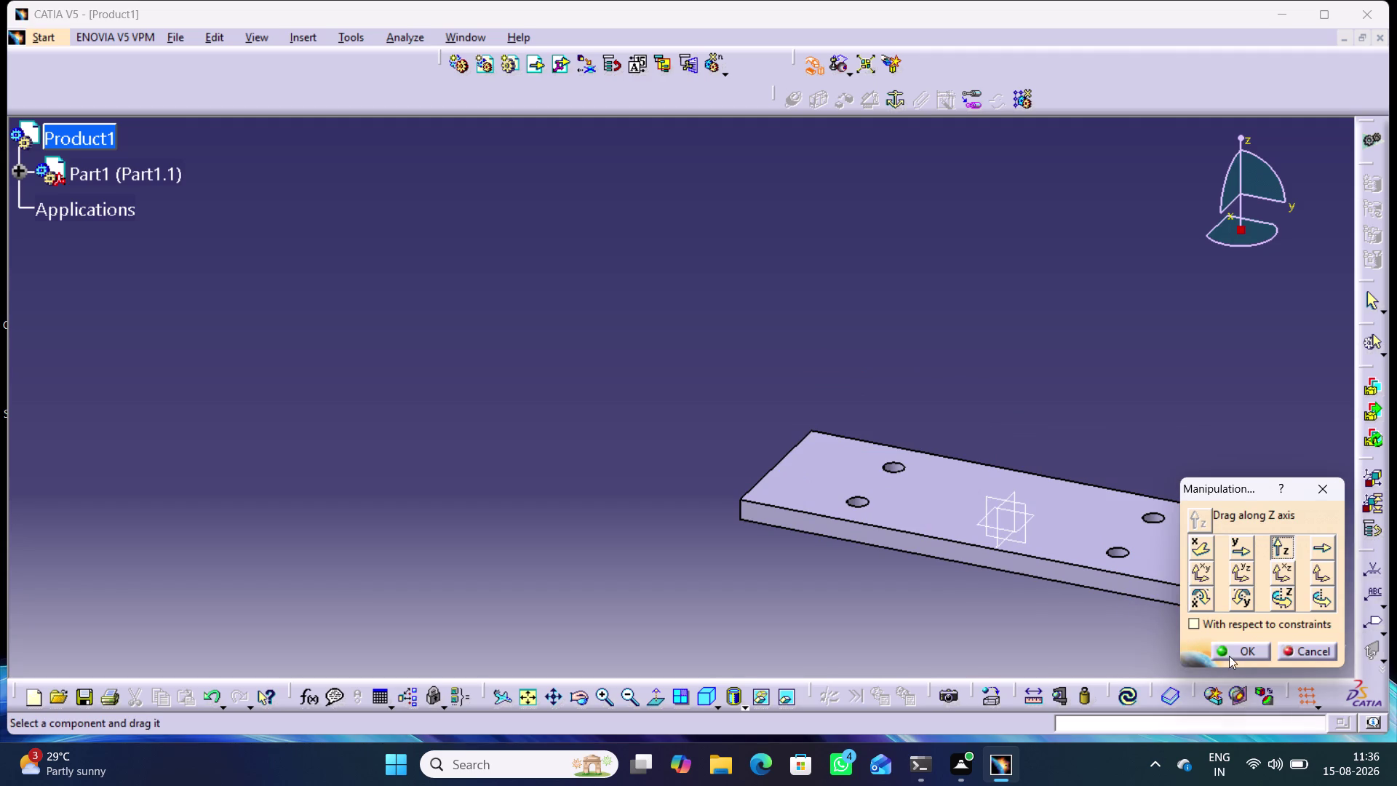
click(1231, 650)
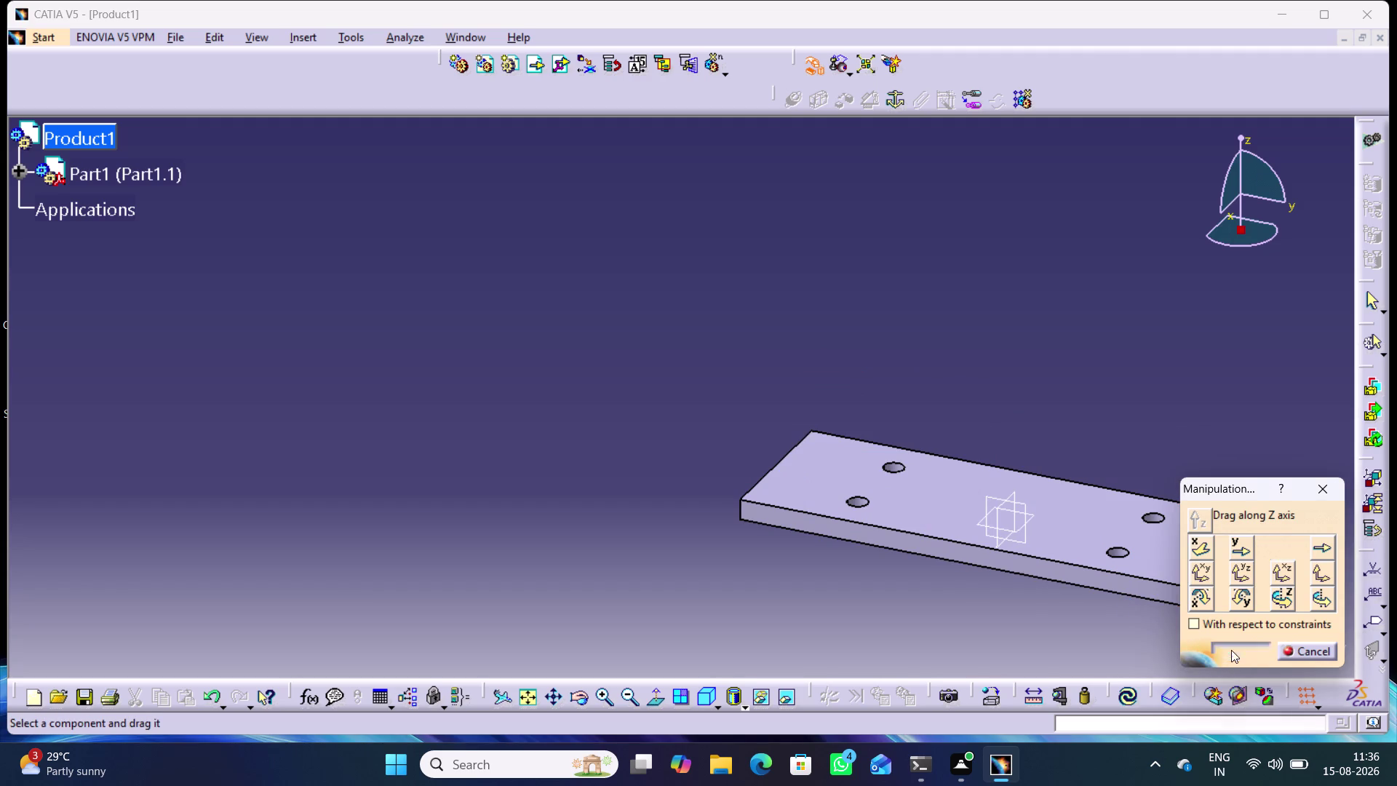
Update the whole assembly and clear the base plate selection.
click(1133, 698)
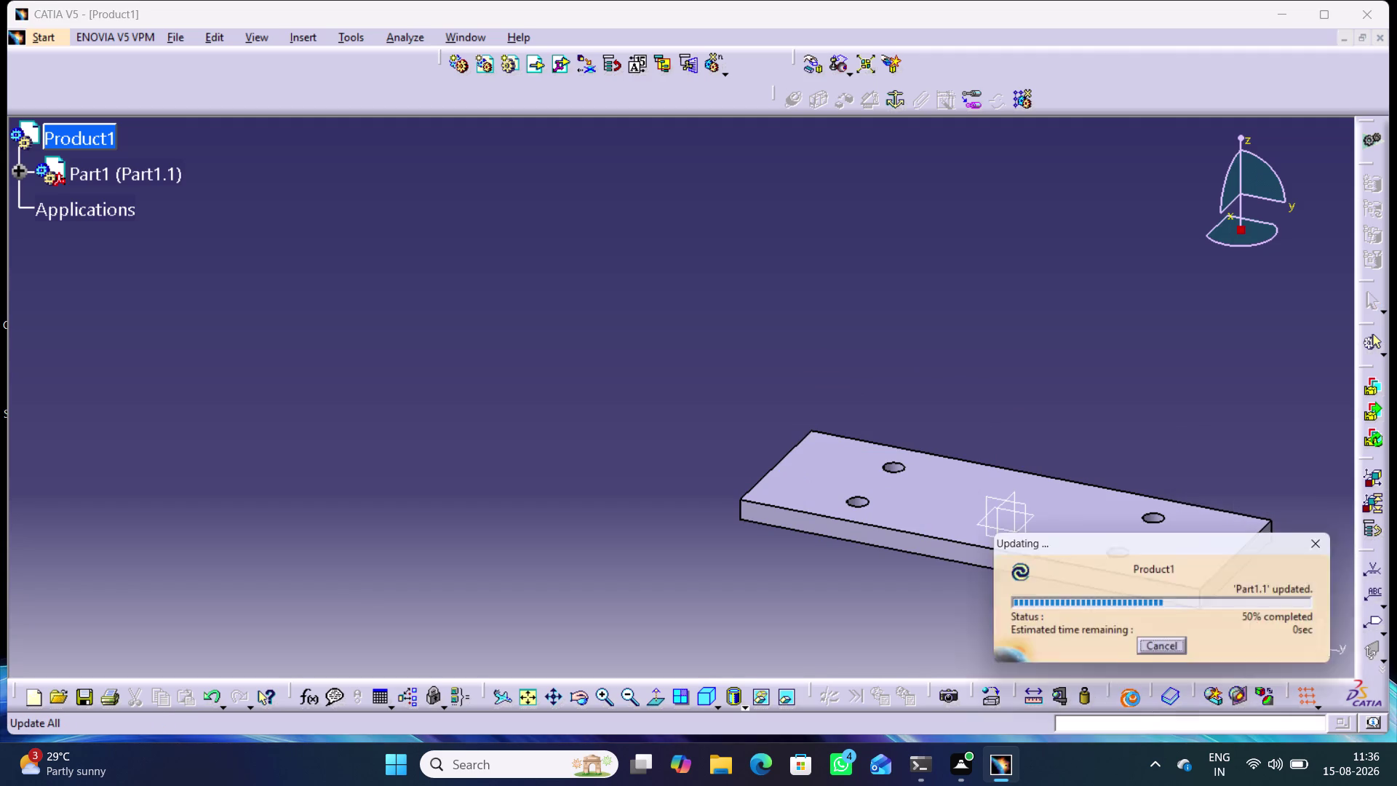
drag(1061, 522, 1060, 522)
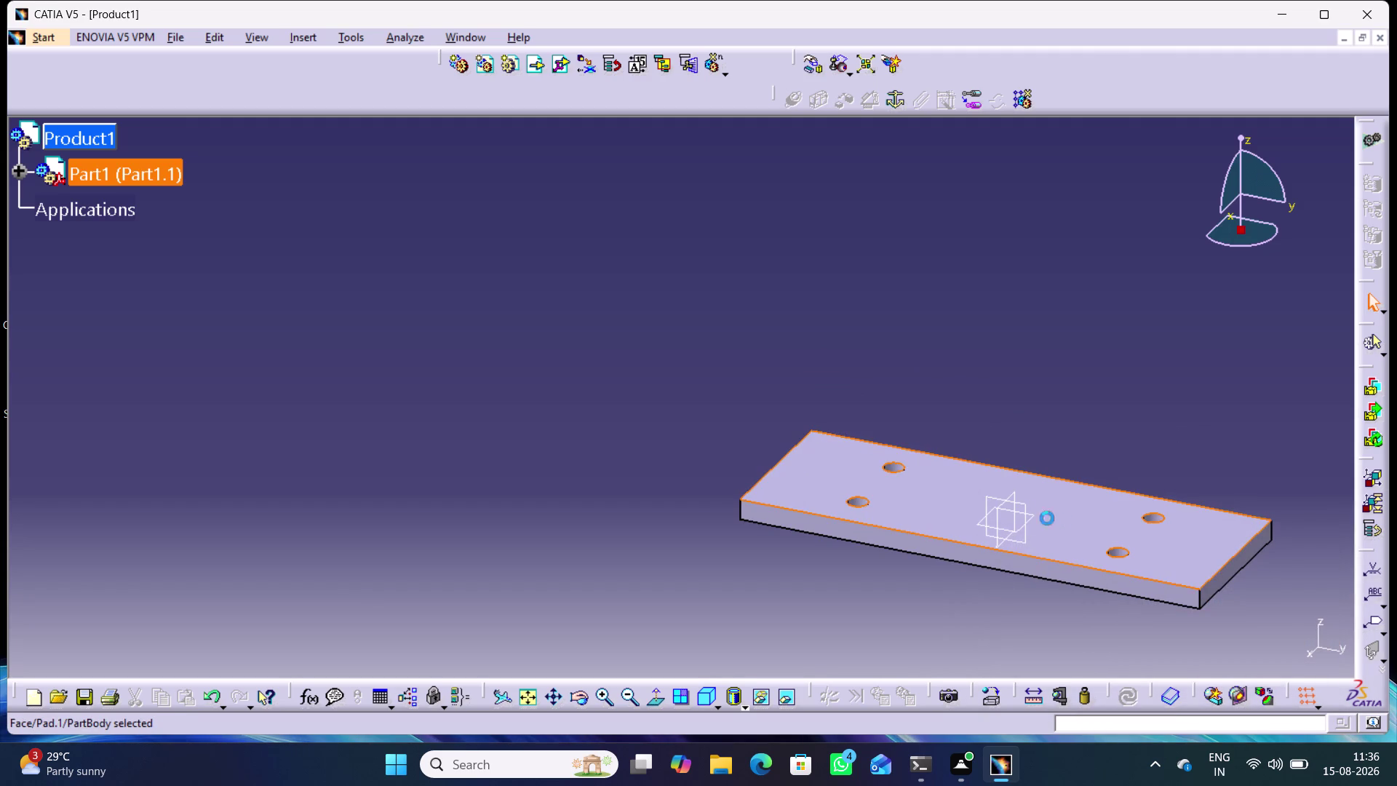
drag(1061, 522, 945, 475)
click(978, 336)
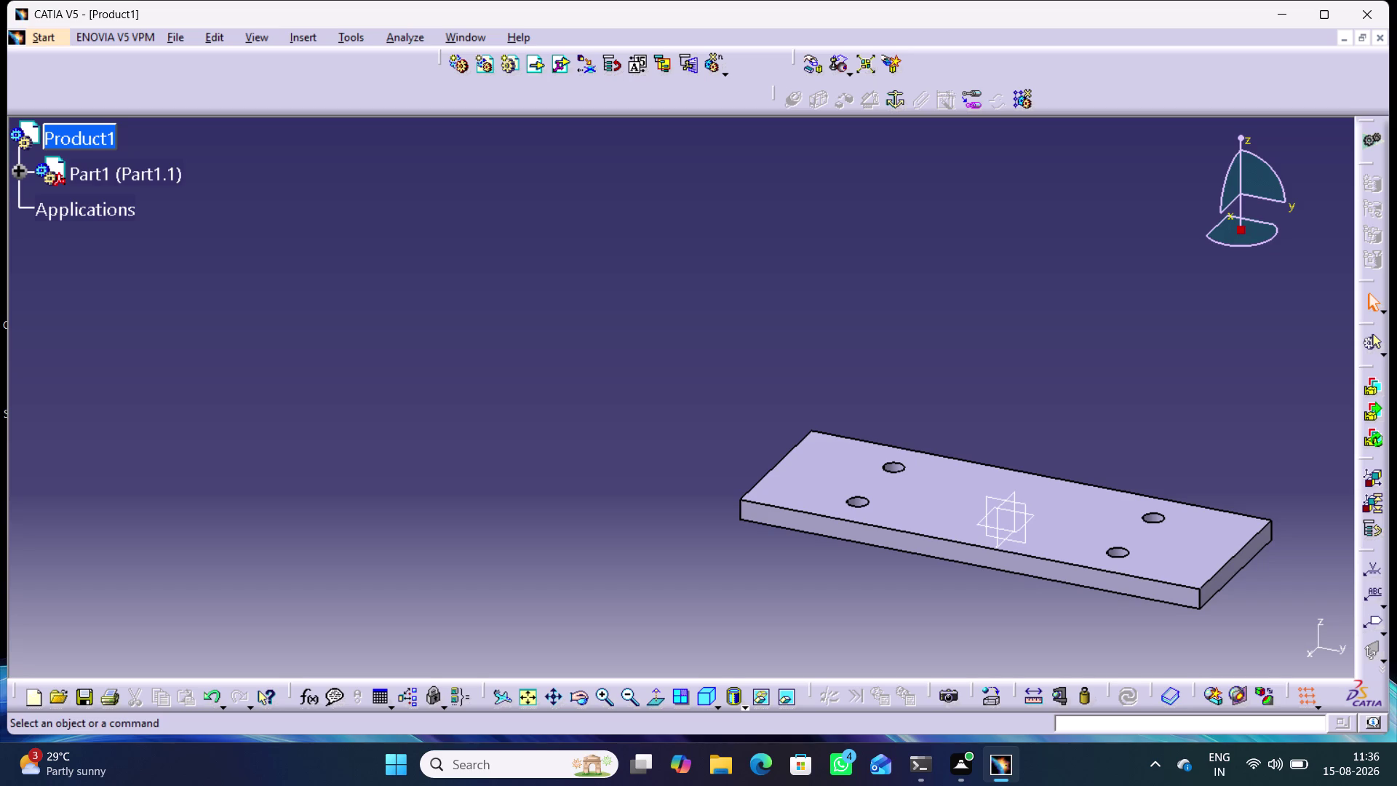
Pan the base plate toward the view centre and switch to the isometric view.
middle_drag(1063, 513, 794, 381)
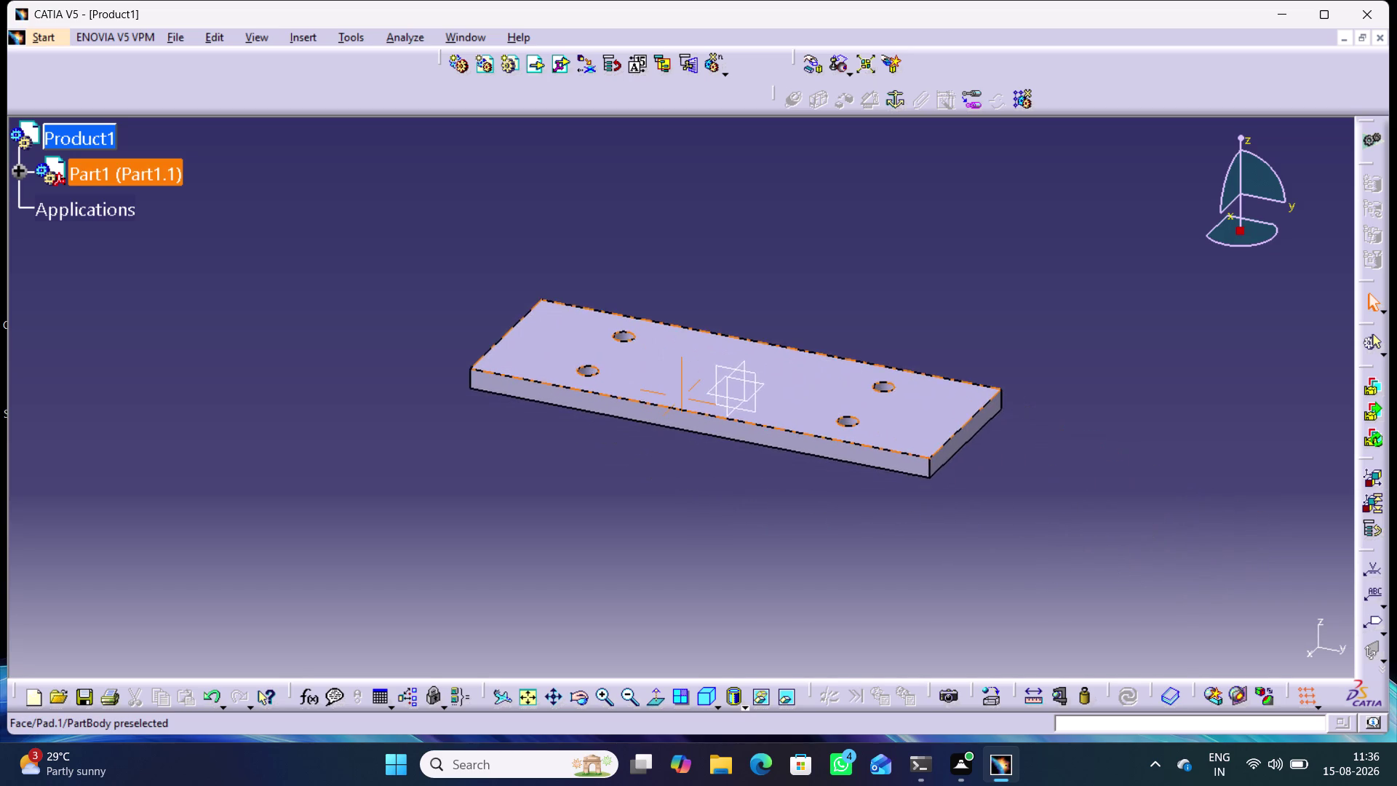
middle_drag(793, 381, 797, 406)
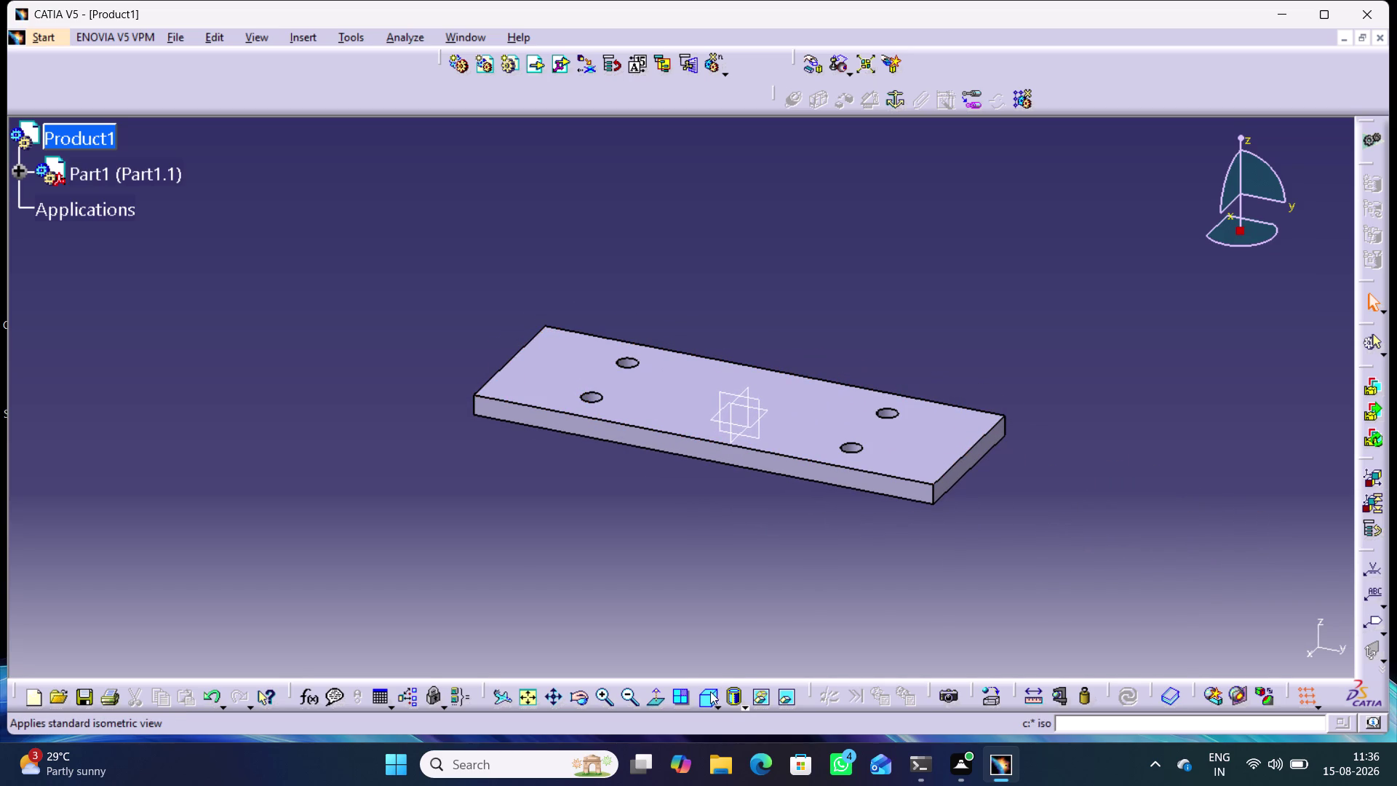
click(709, 694)
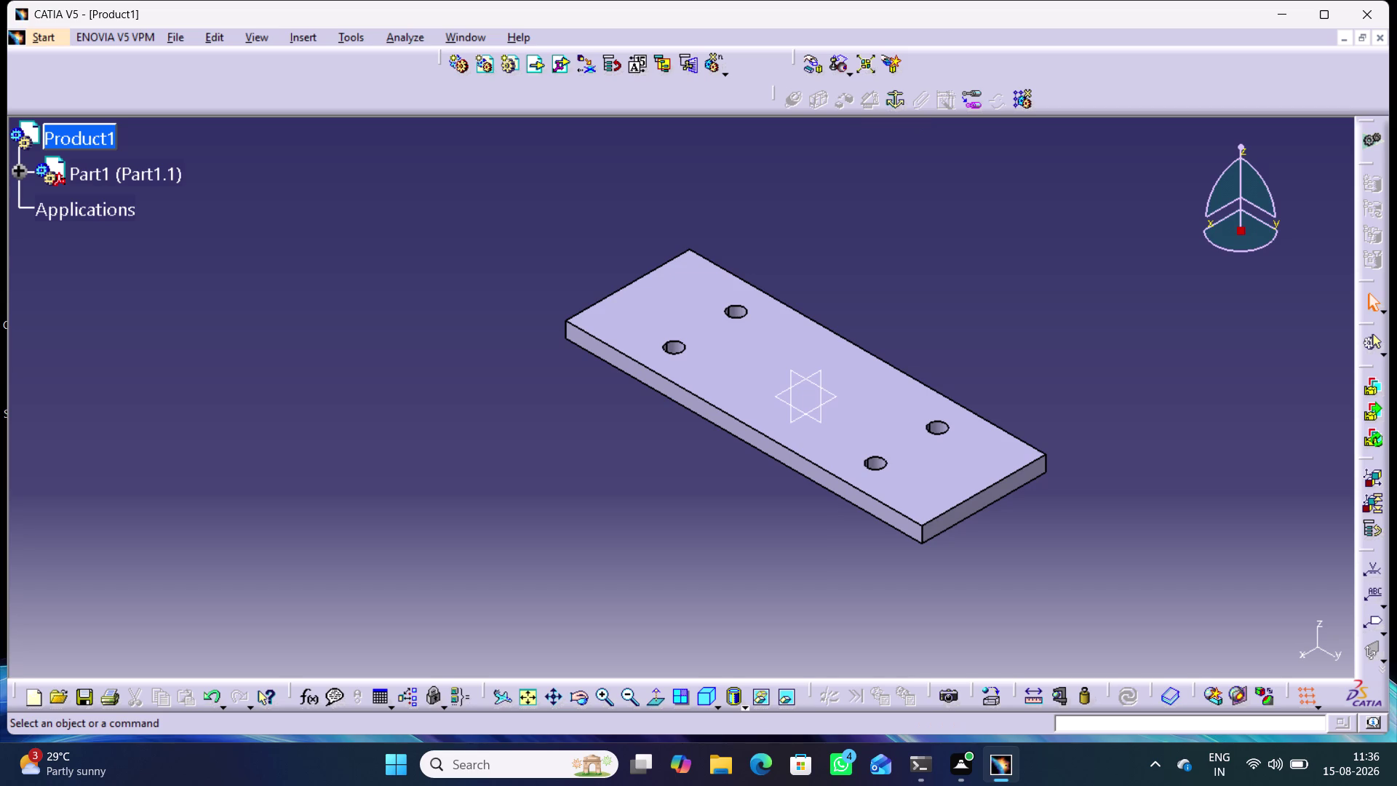
Apply a Fix constraint to the base plate, Part1.
right_click(849, 390)
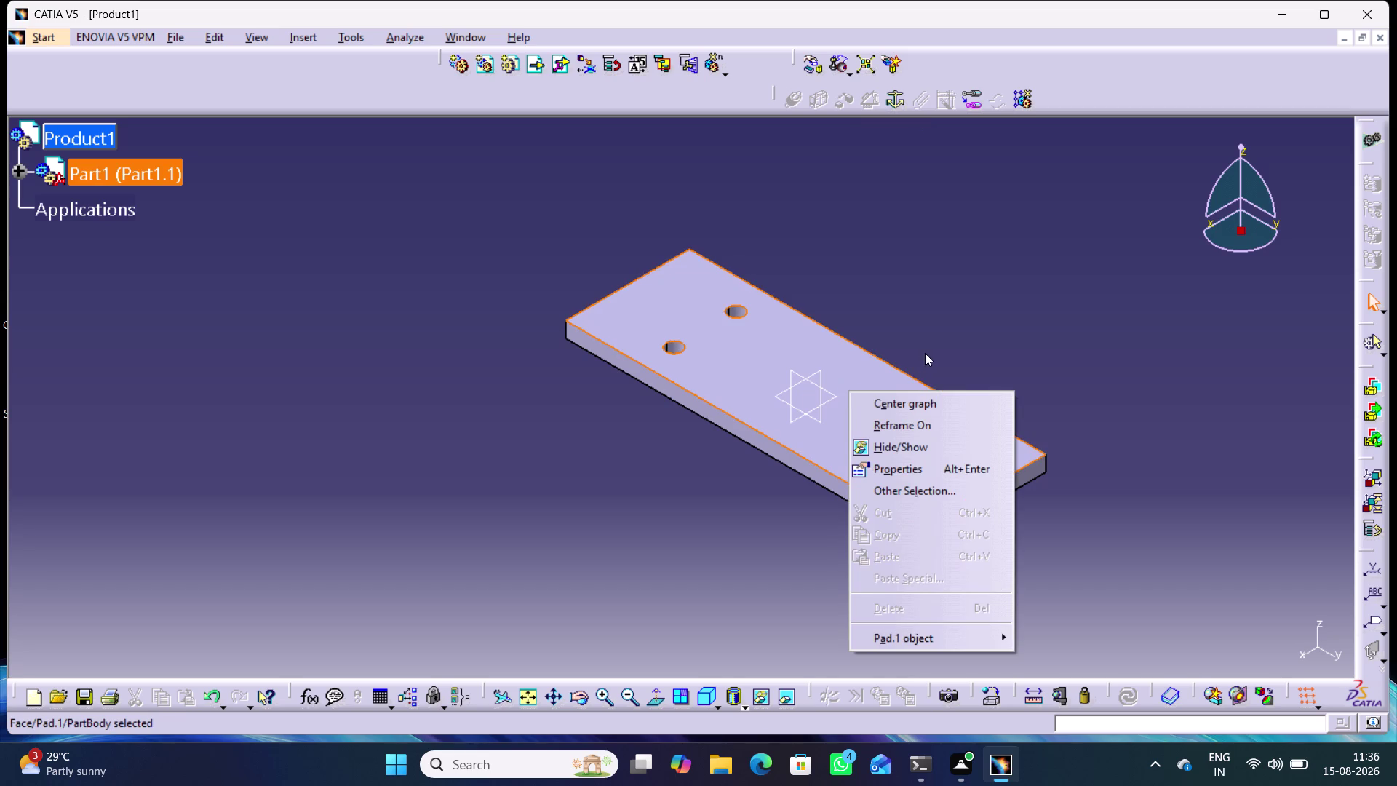
click(924, 353)
click(895, 97)
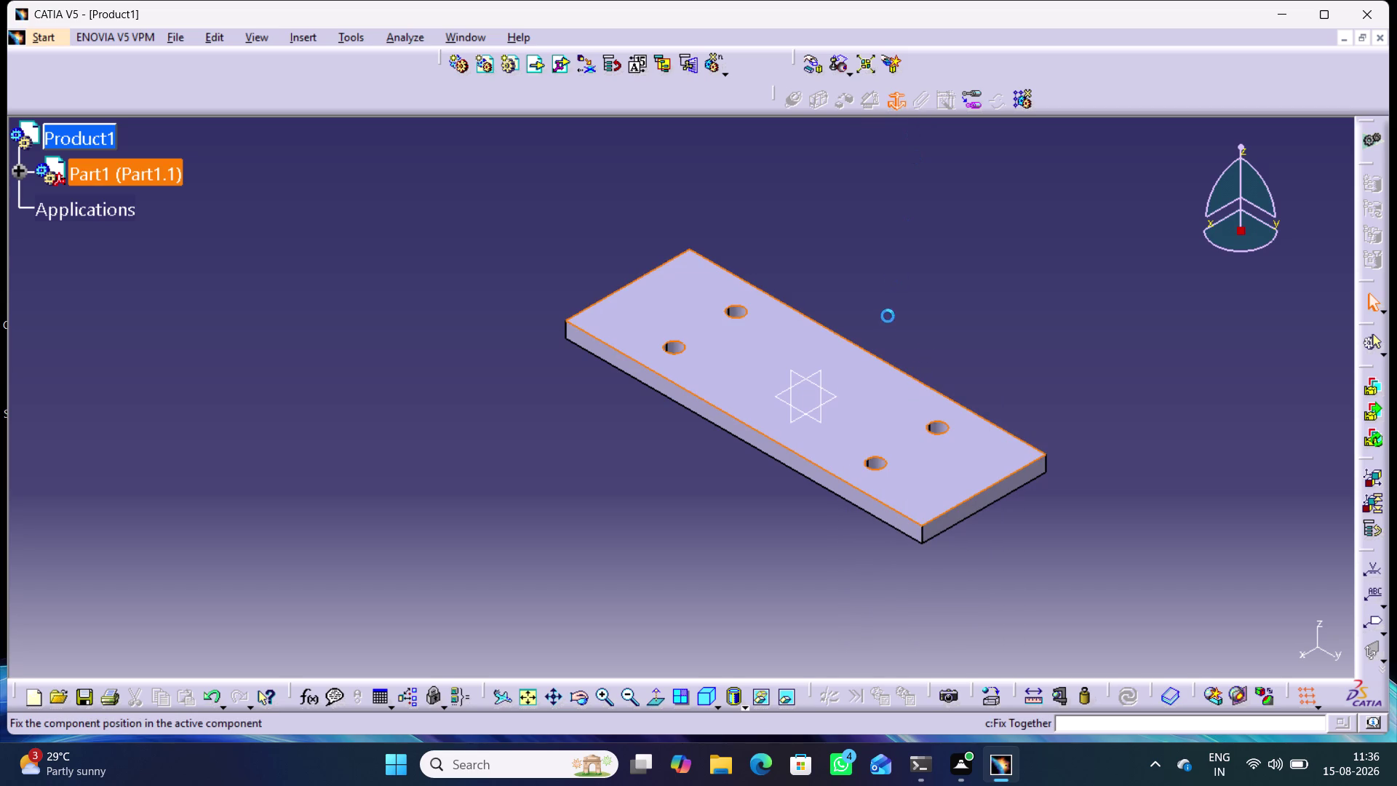
click(876, 395)
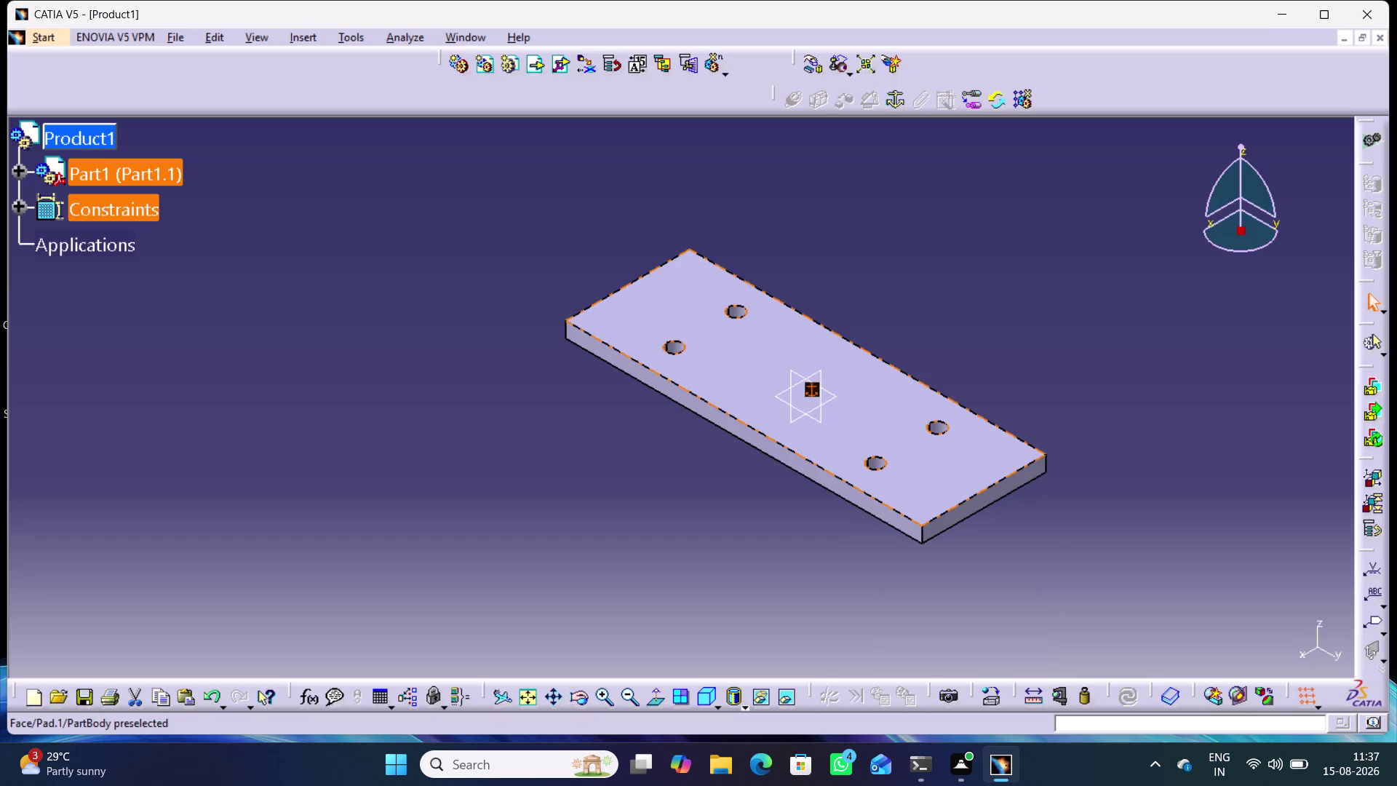
click(768, 521)
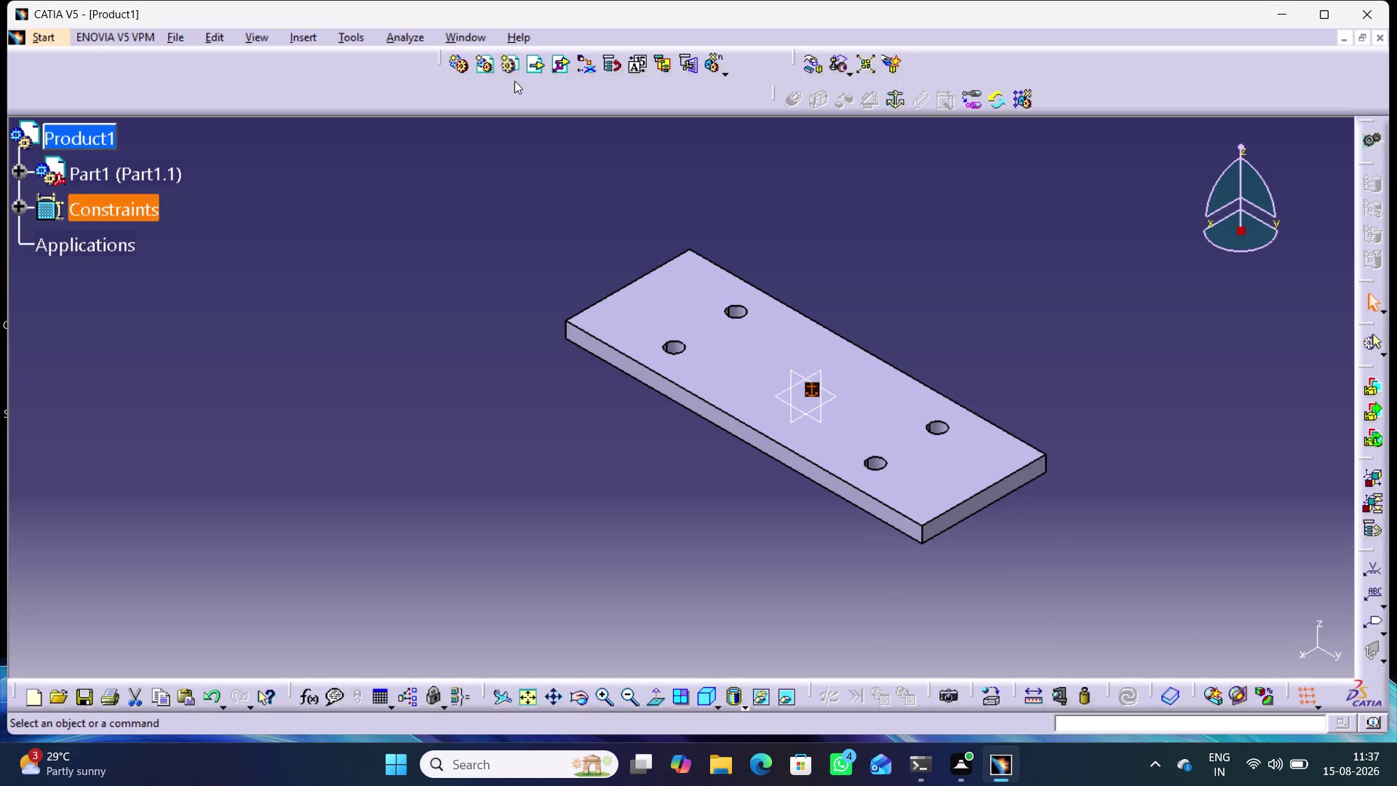
Insert the Support bracket part file into Product1 as Part2.
click(532, 64)
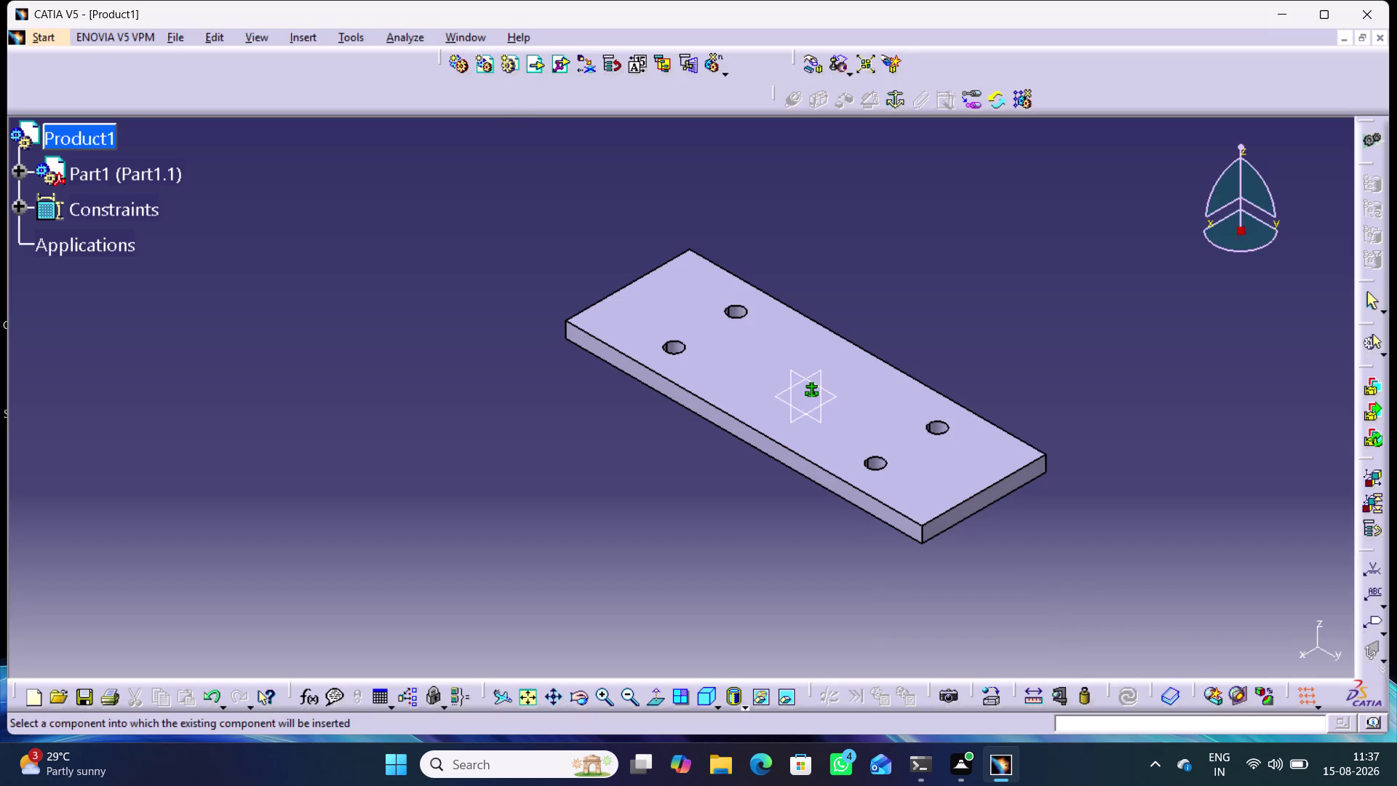
click(100, 137)
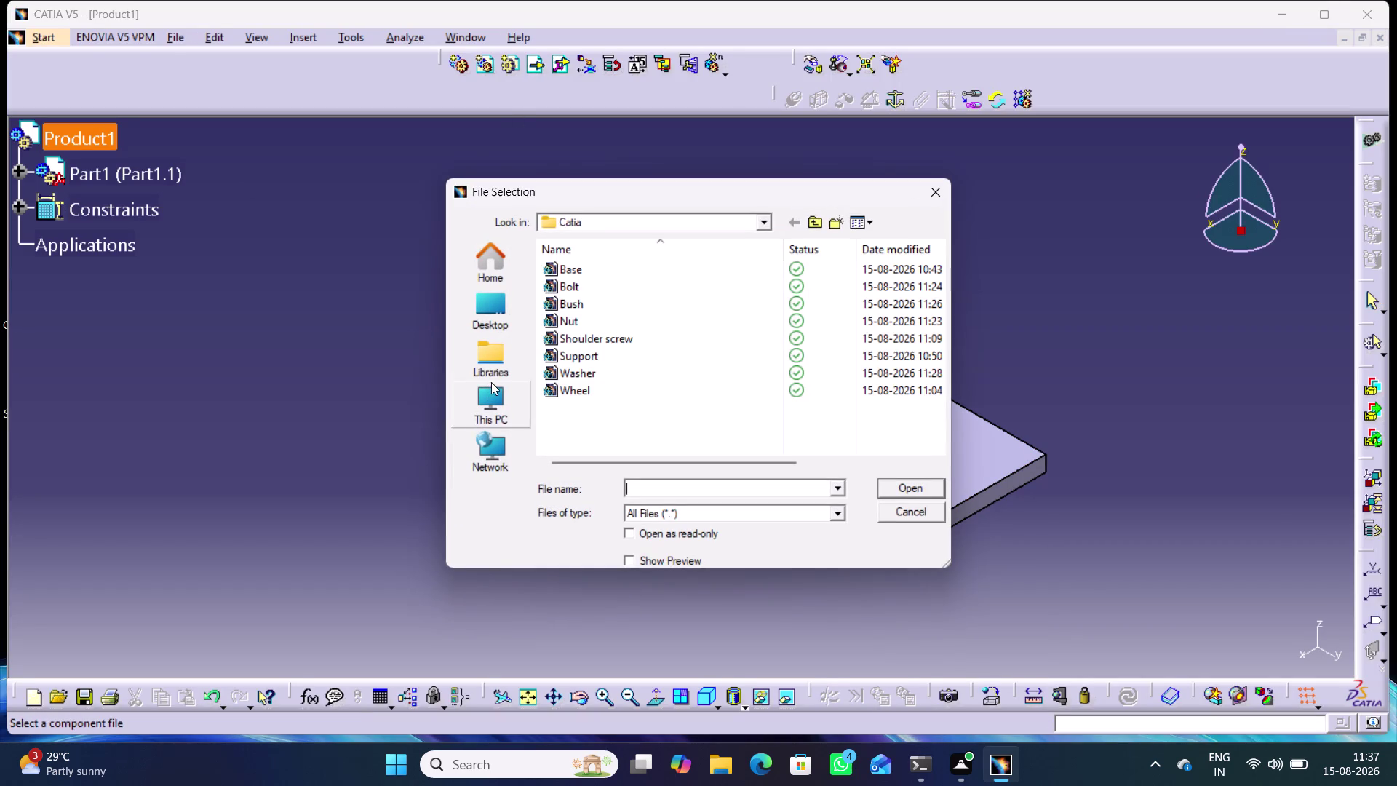
click(604, 358)
click(897, 488)
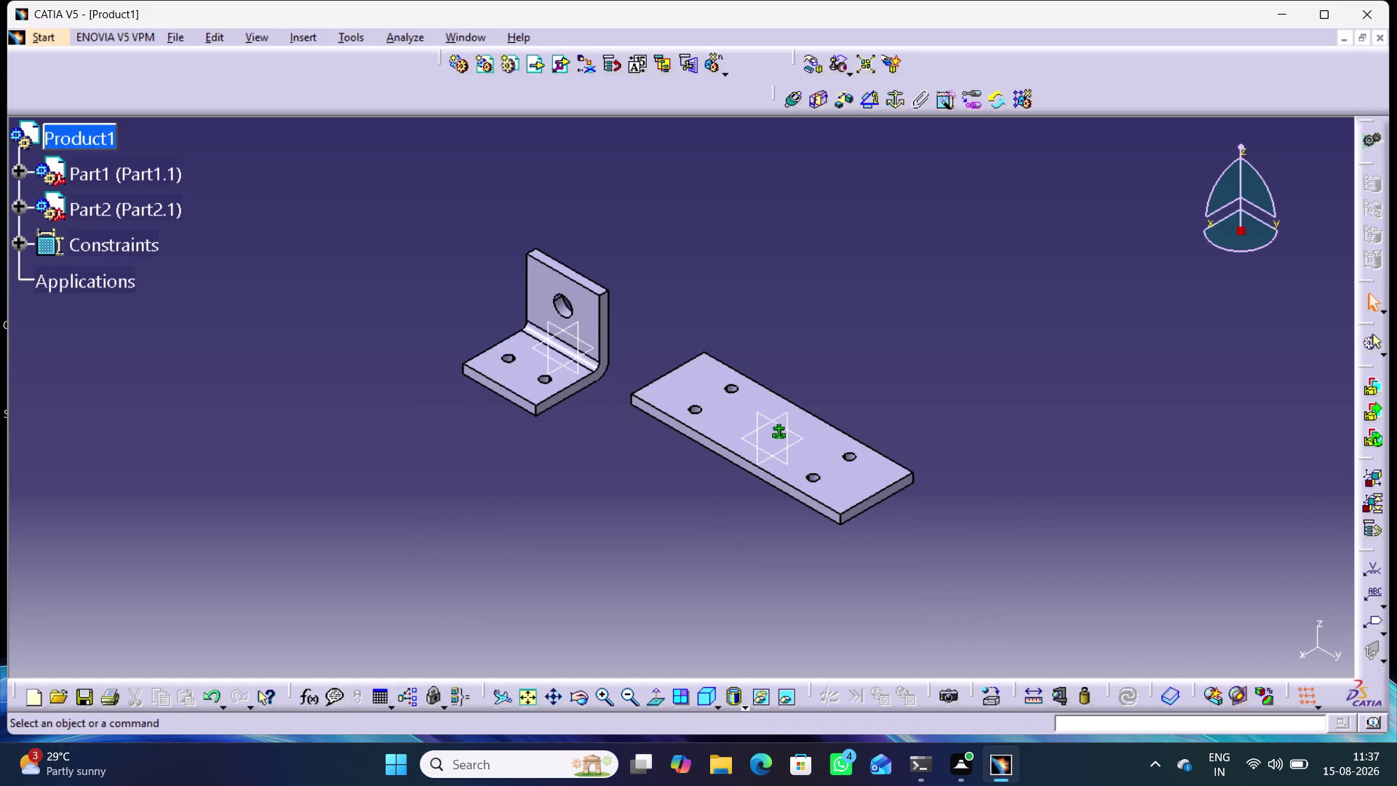
Rotate the Support bracket around X, Y and Z so it stands upright facing the plate.
click(812, 65)
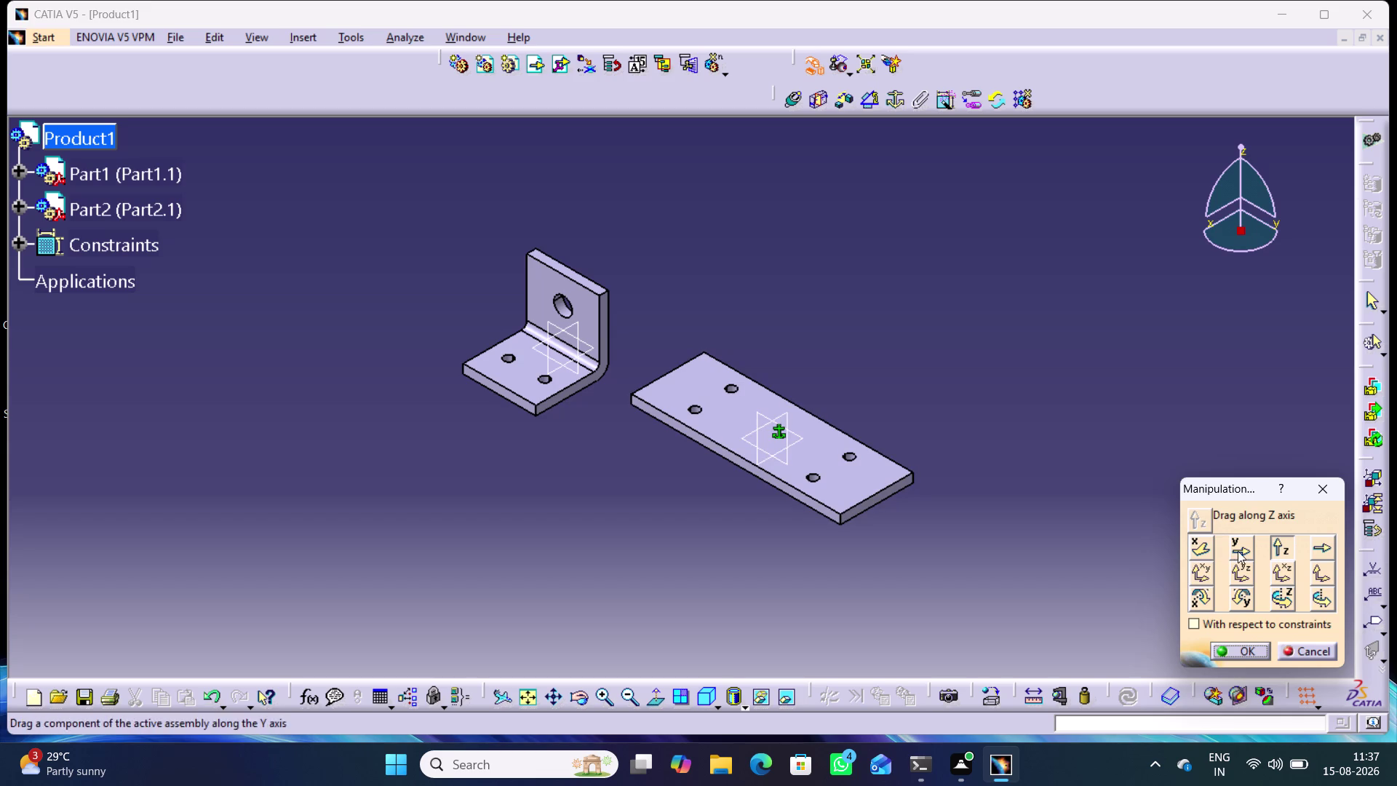
click(1200, 602)
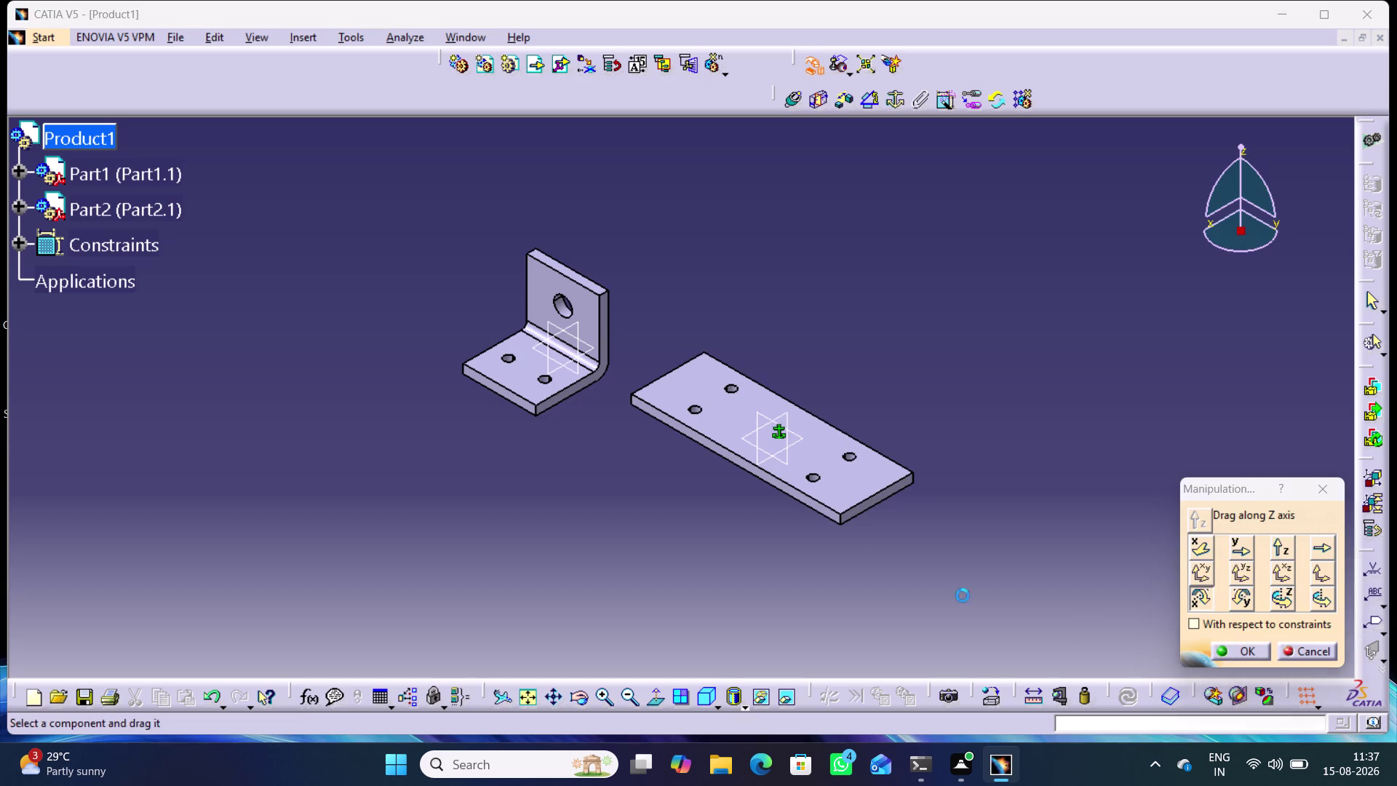
drag(573, 390, 650, 345)
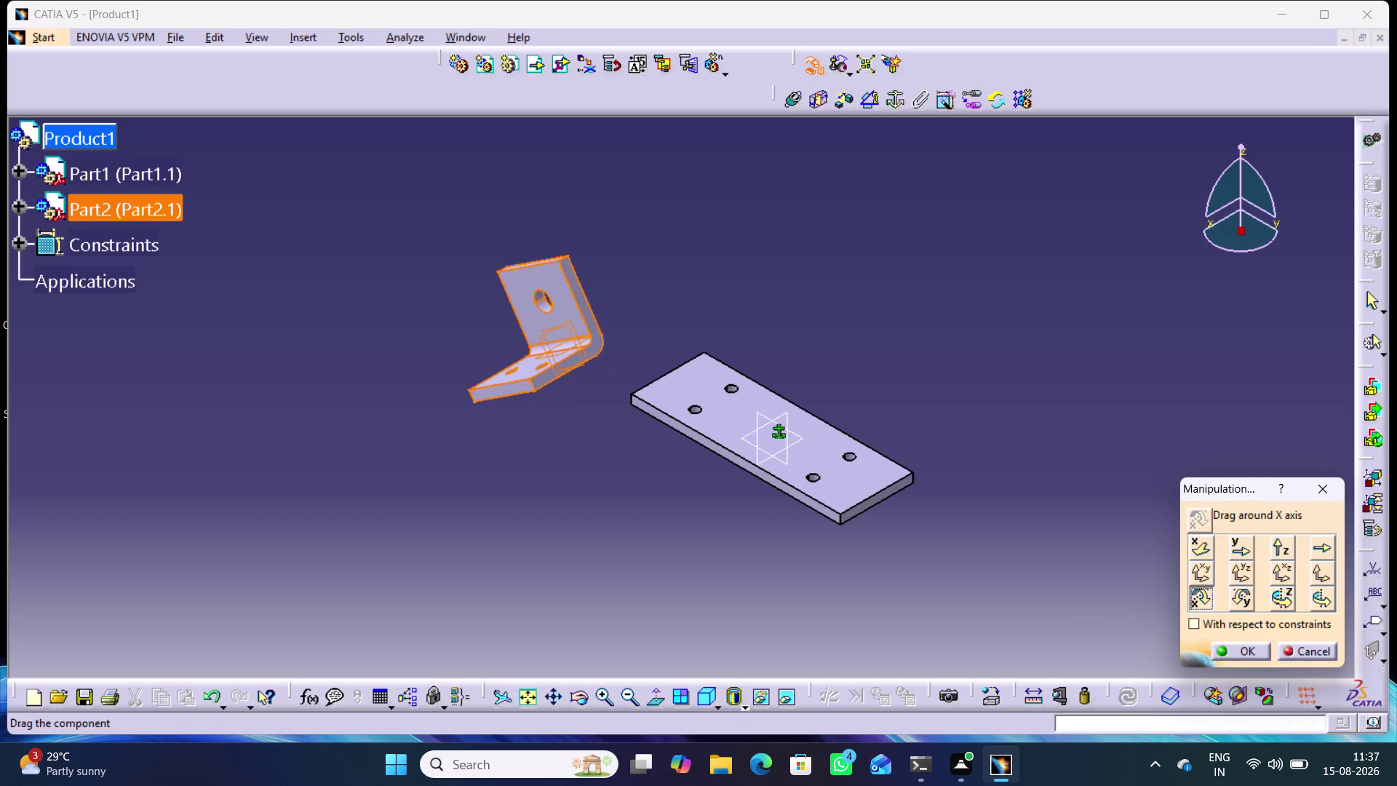
drag(650, 344, 660, 431)
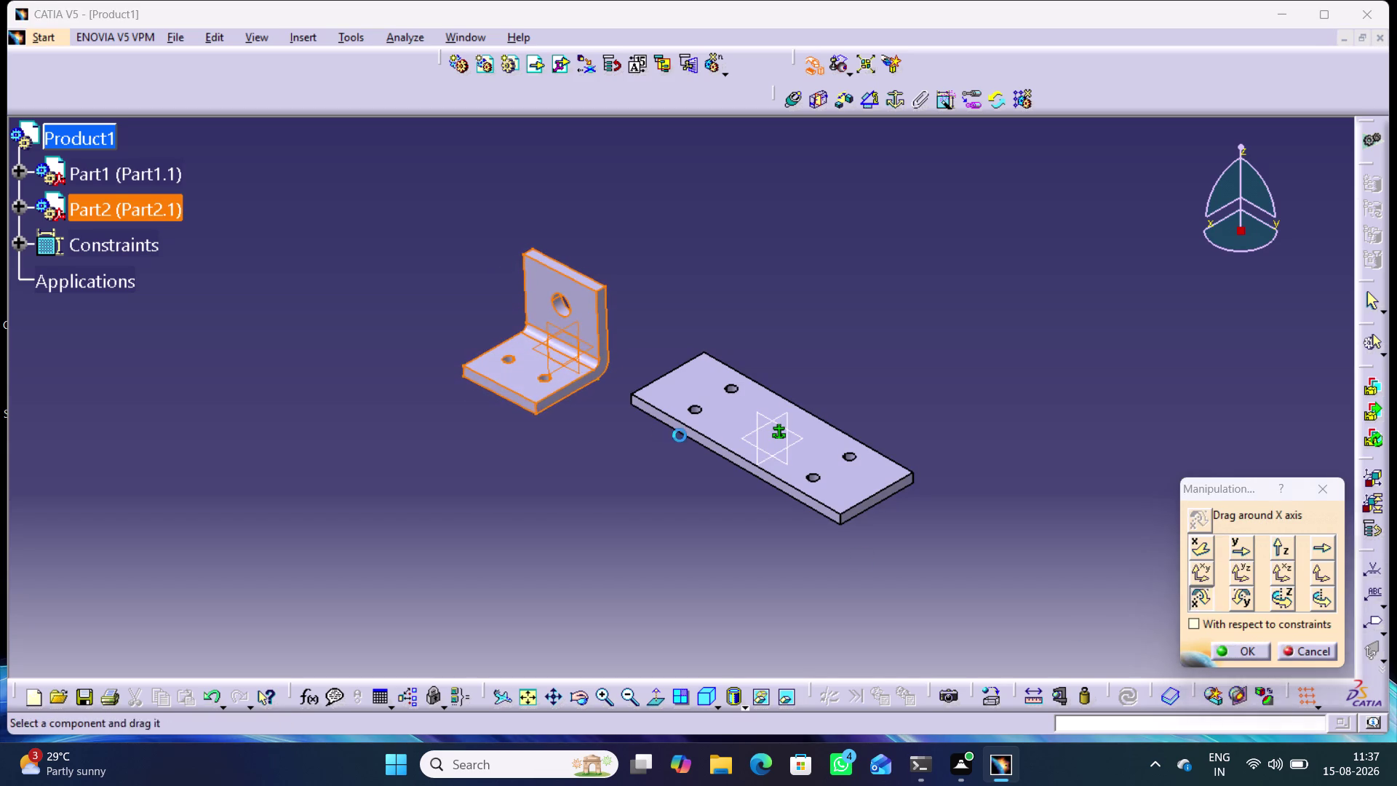
click(1238, 599)
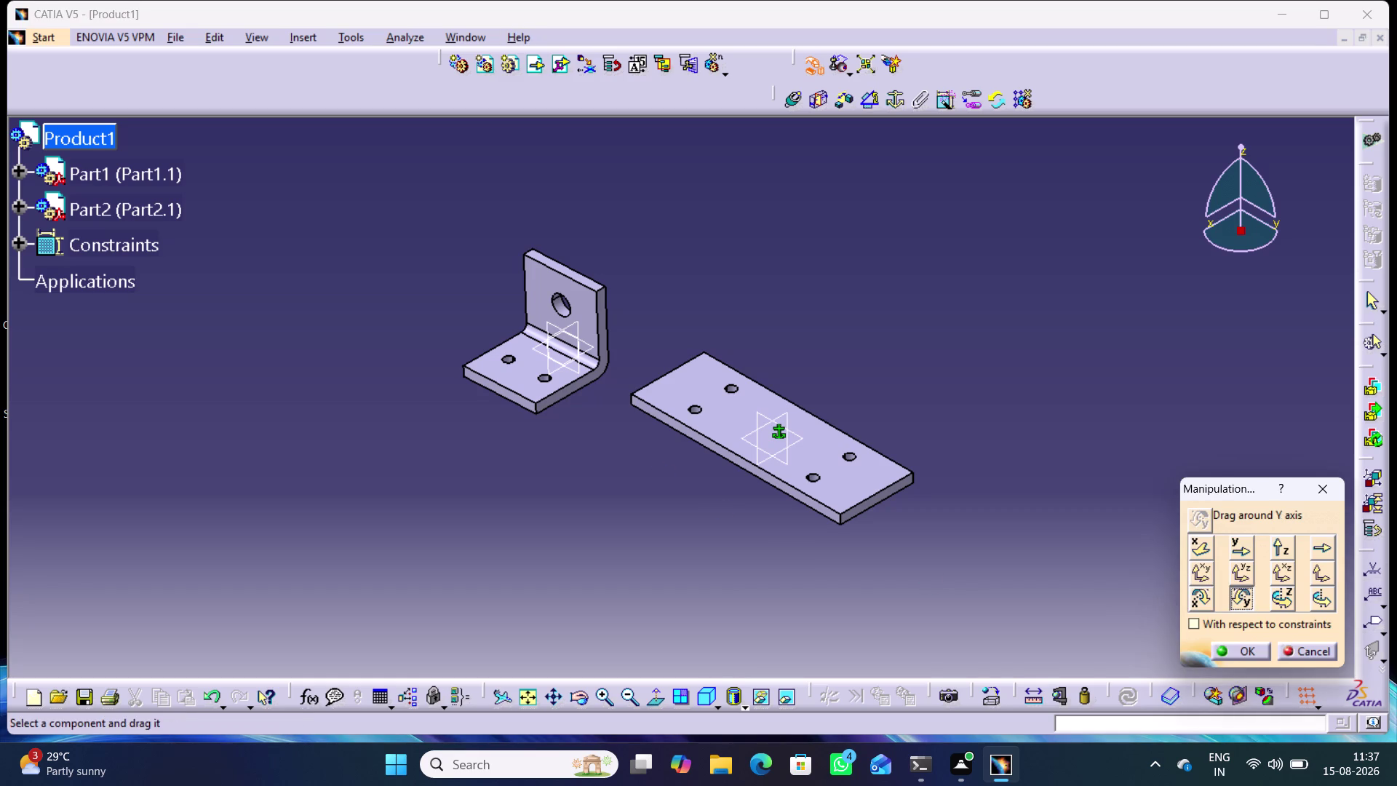
drag(572, 387, 567, 345)
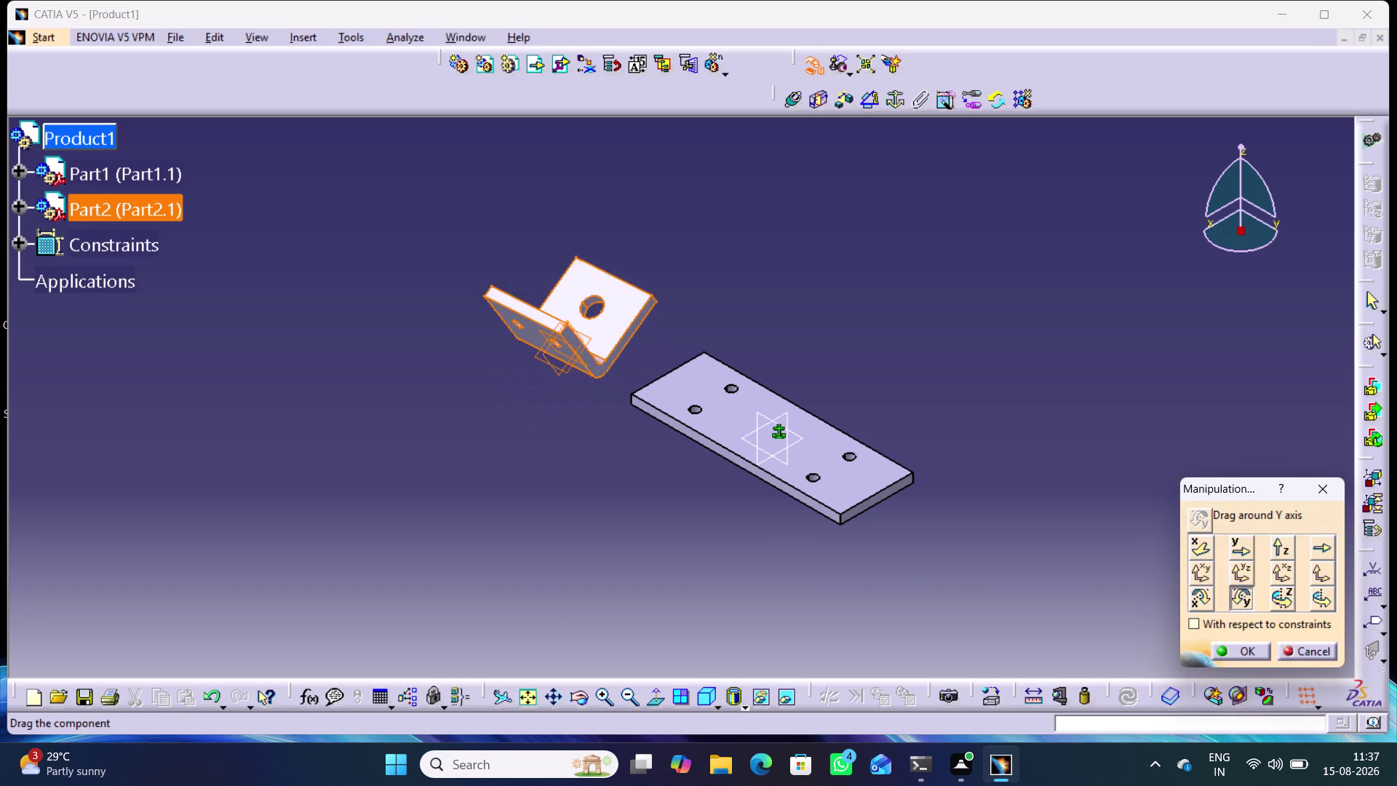
drag(567, 345, 549, 399)
click(1271, 605)
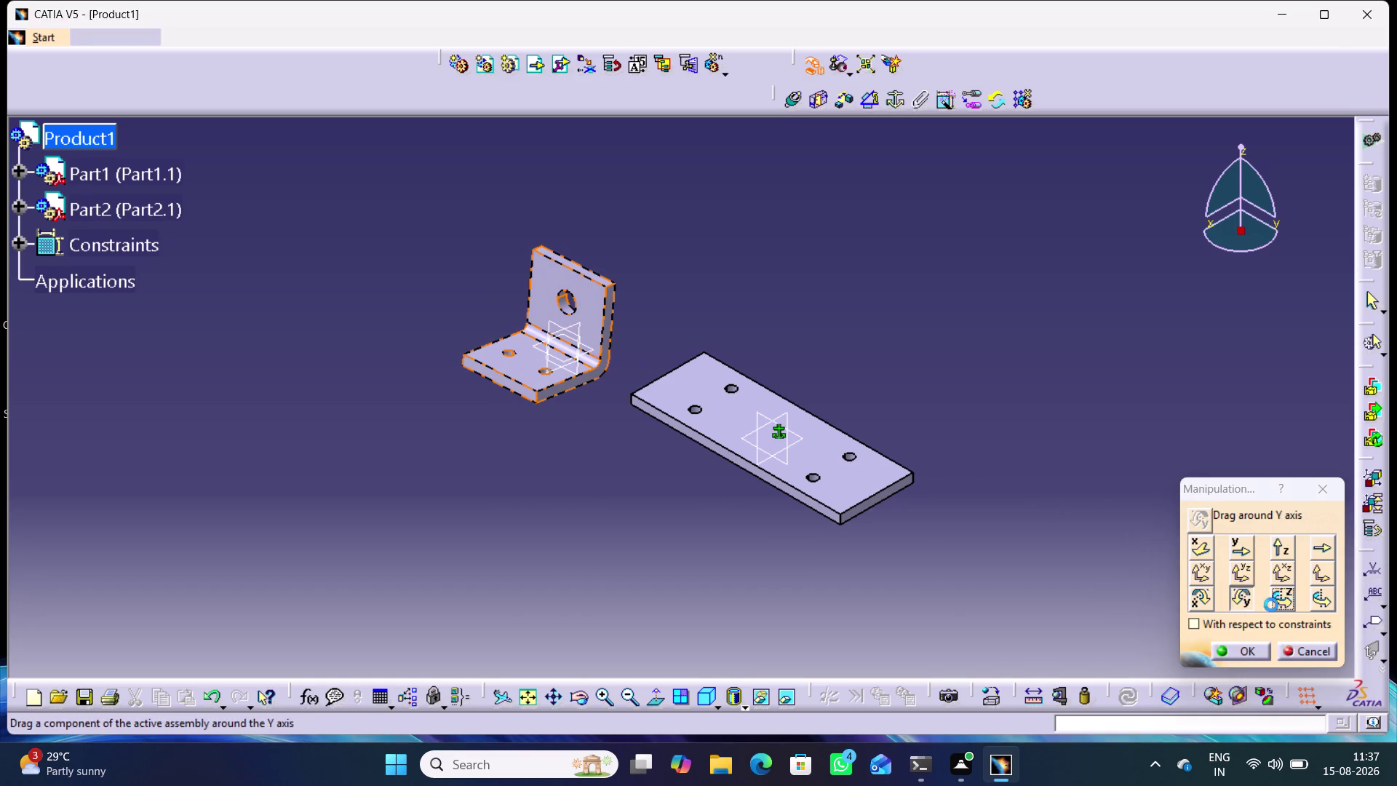
drag(561, 388, 654, 344)
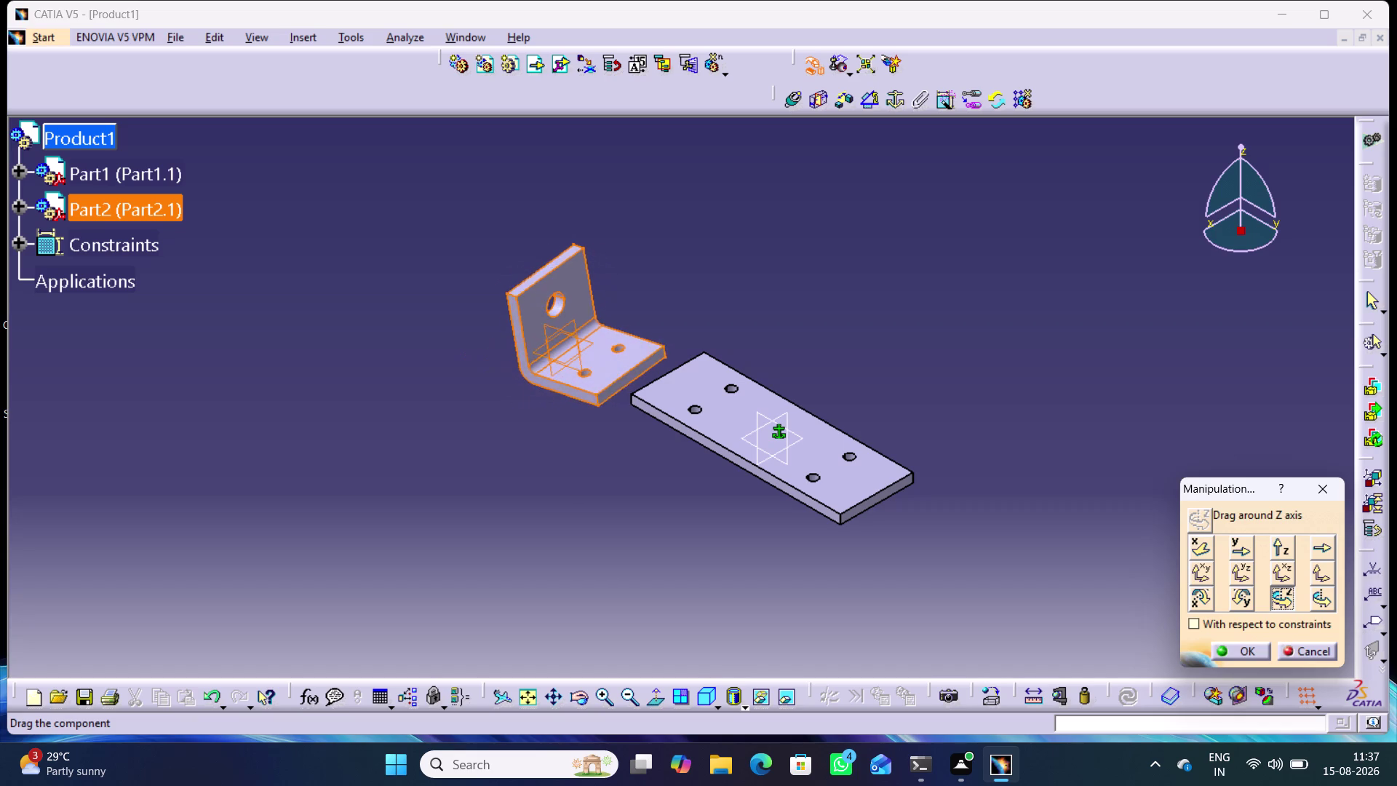
drag(654, 343, 695, 358)
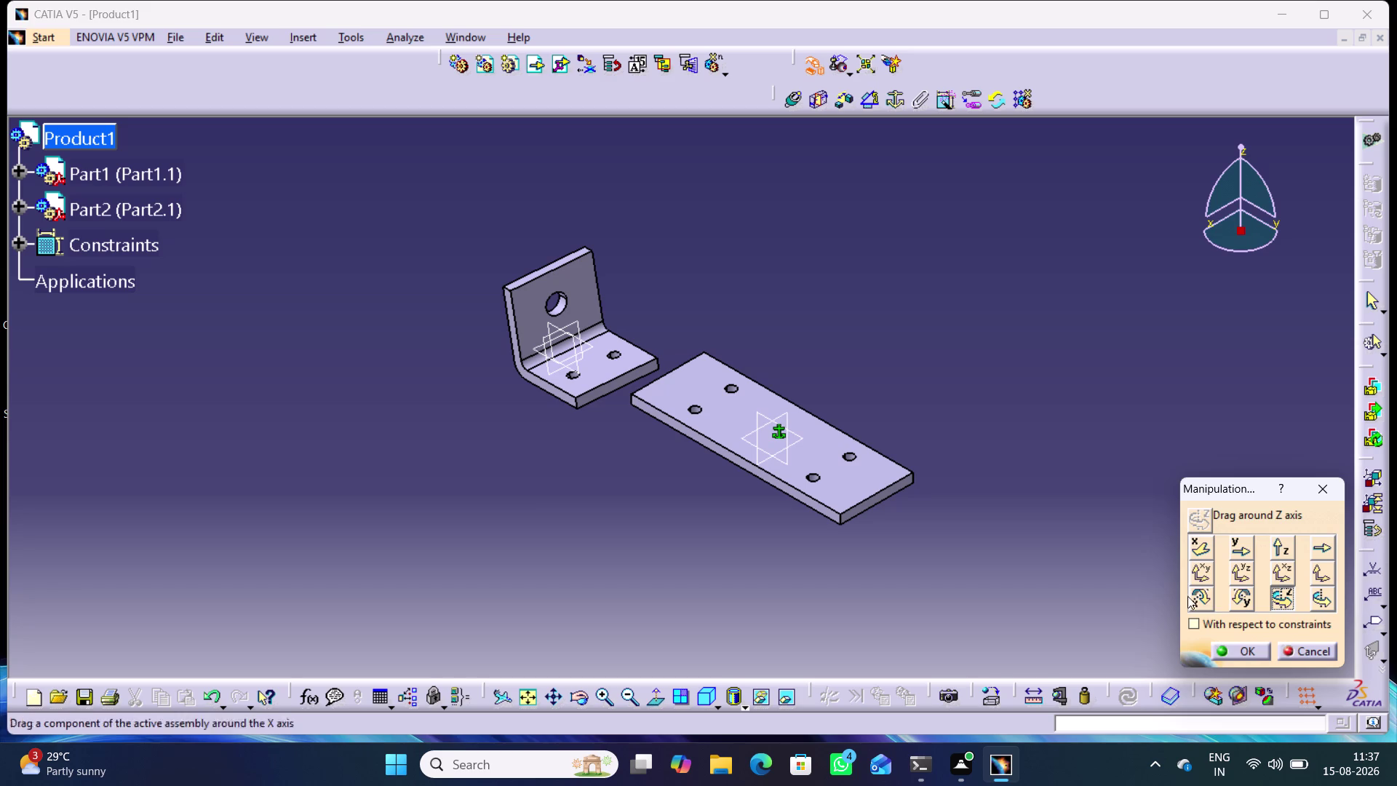
Slide the bracket along Y past the plate's far end, confirm, and return to isometric.
click(1236, 542)
drag(608, 387, 772, 462)
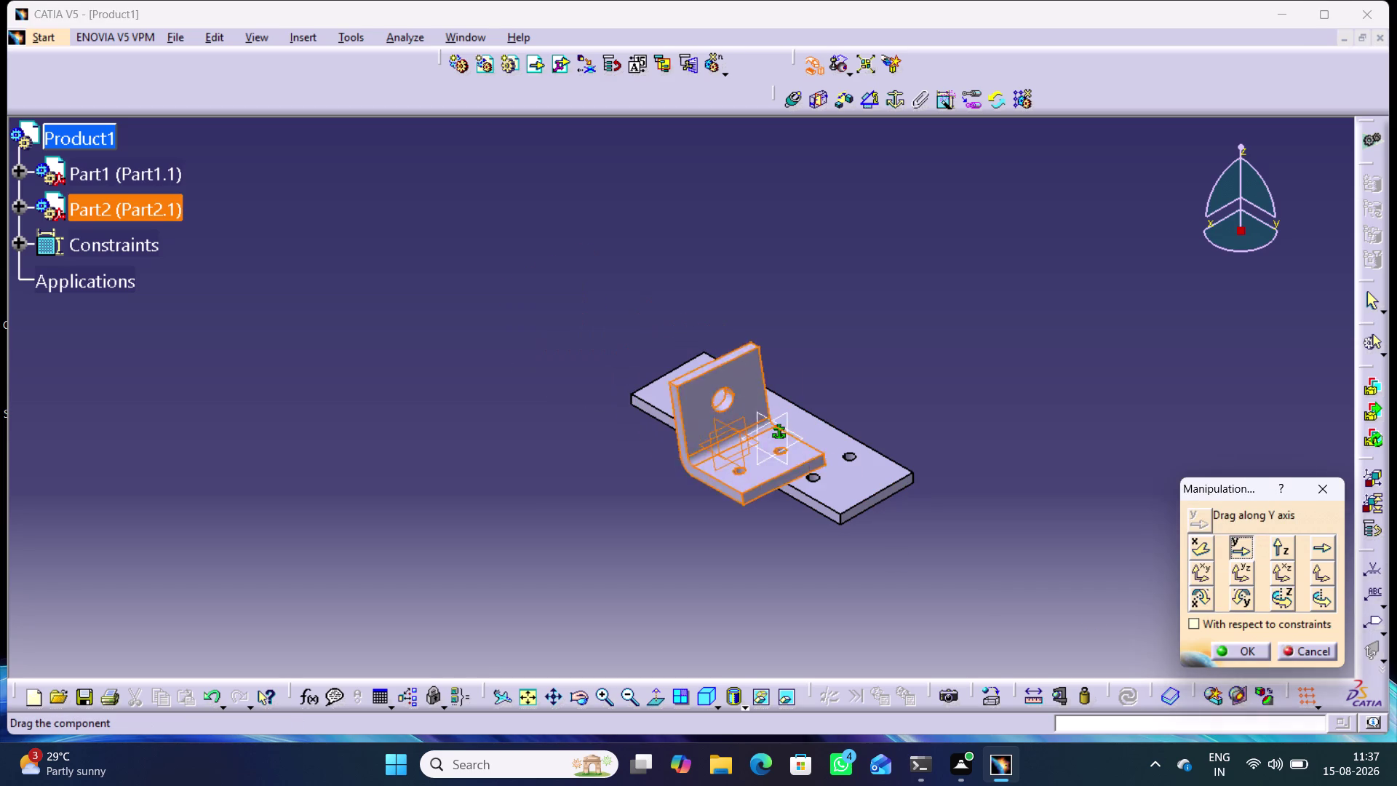
drag(771, 462, 1023, 511)
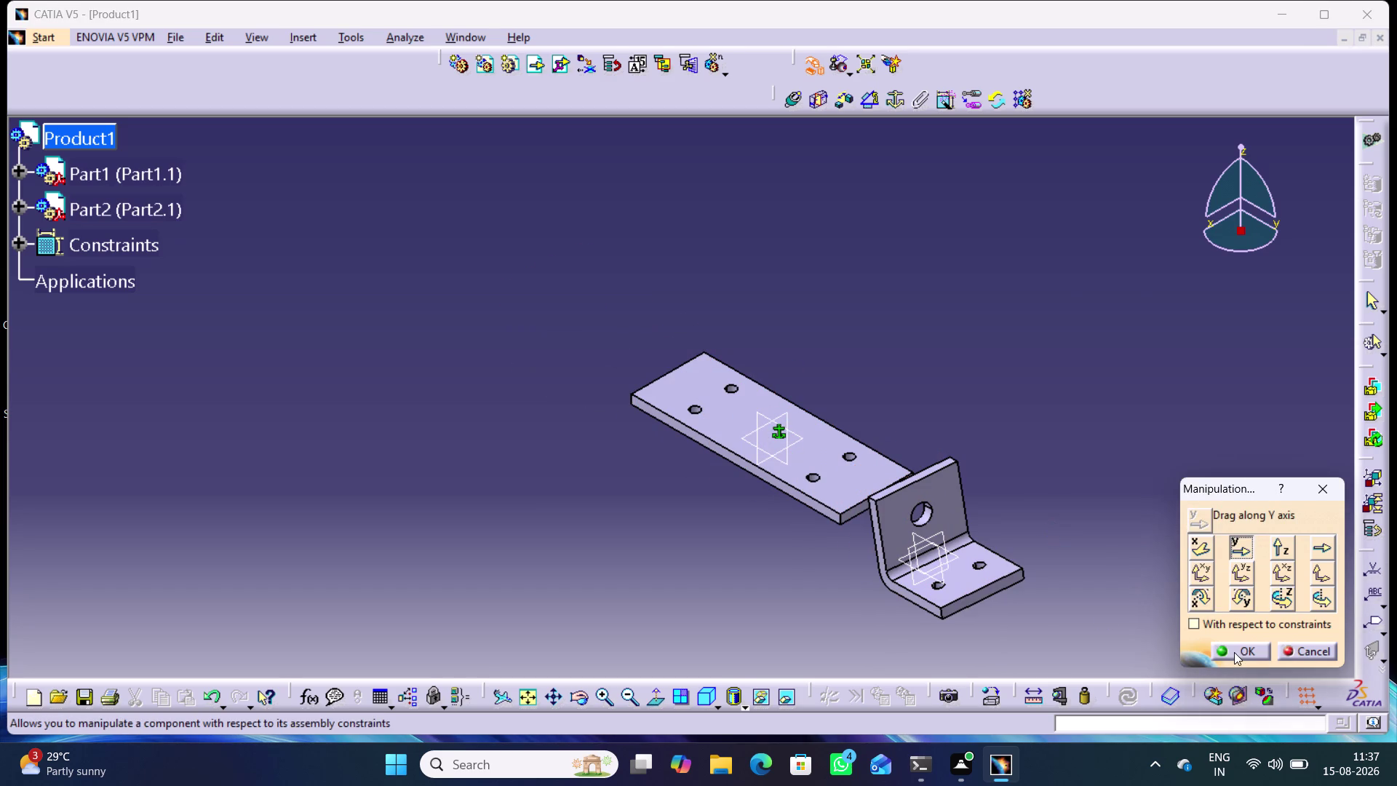
click(1234, 652)
middle_drag(713, 599, 853, 506)
right_drag(713, 599, 853, 506)
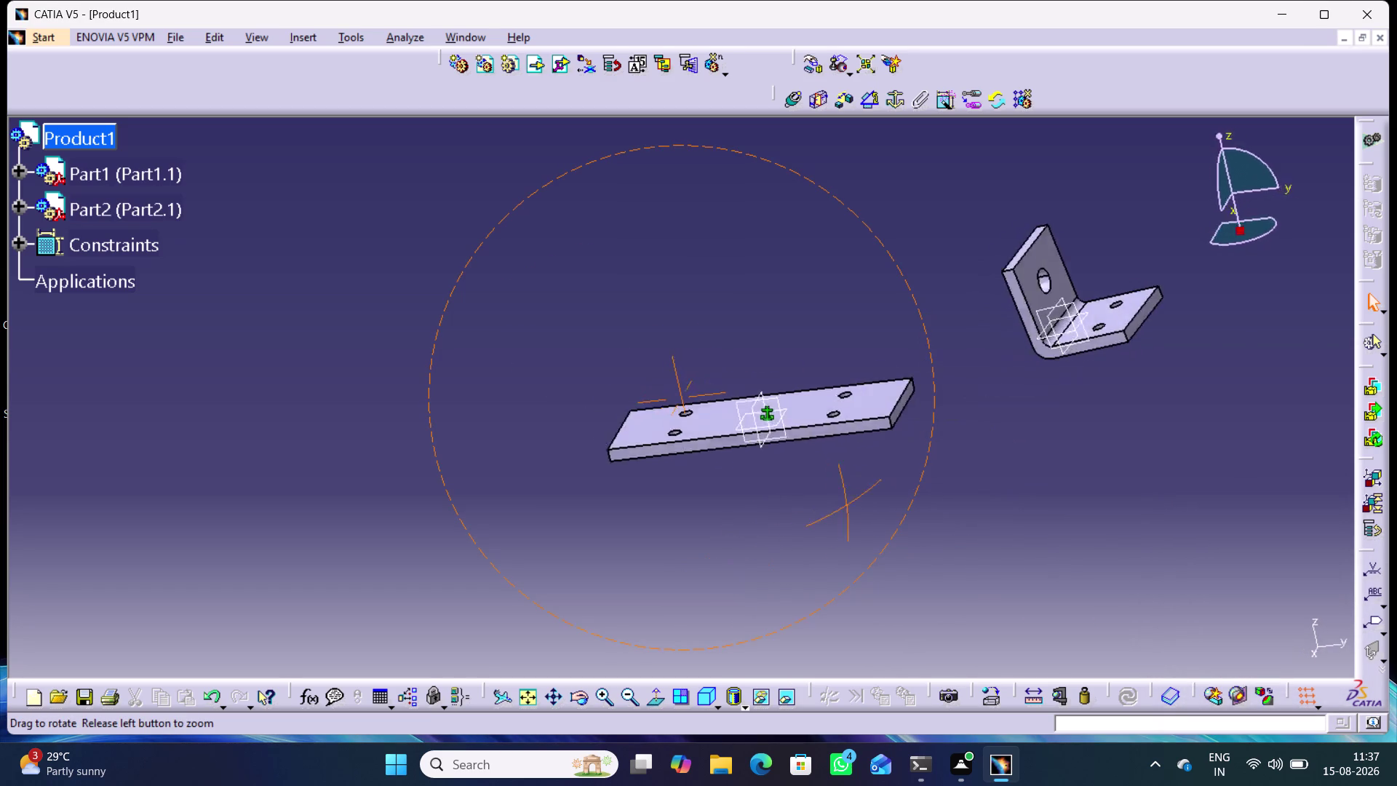
middle_drag(852, 506, 729, 558)
right_drag(852, 506, 729, 559)
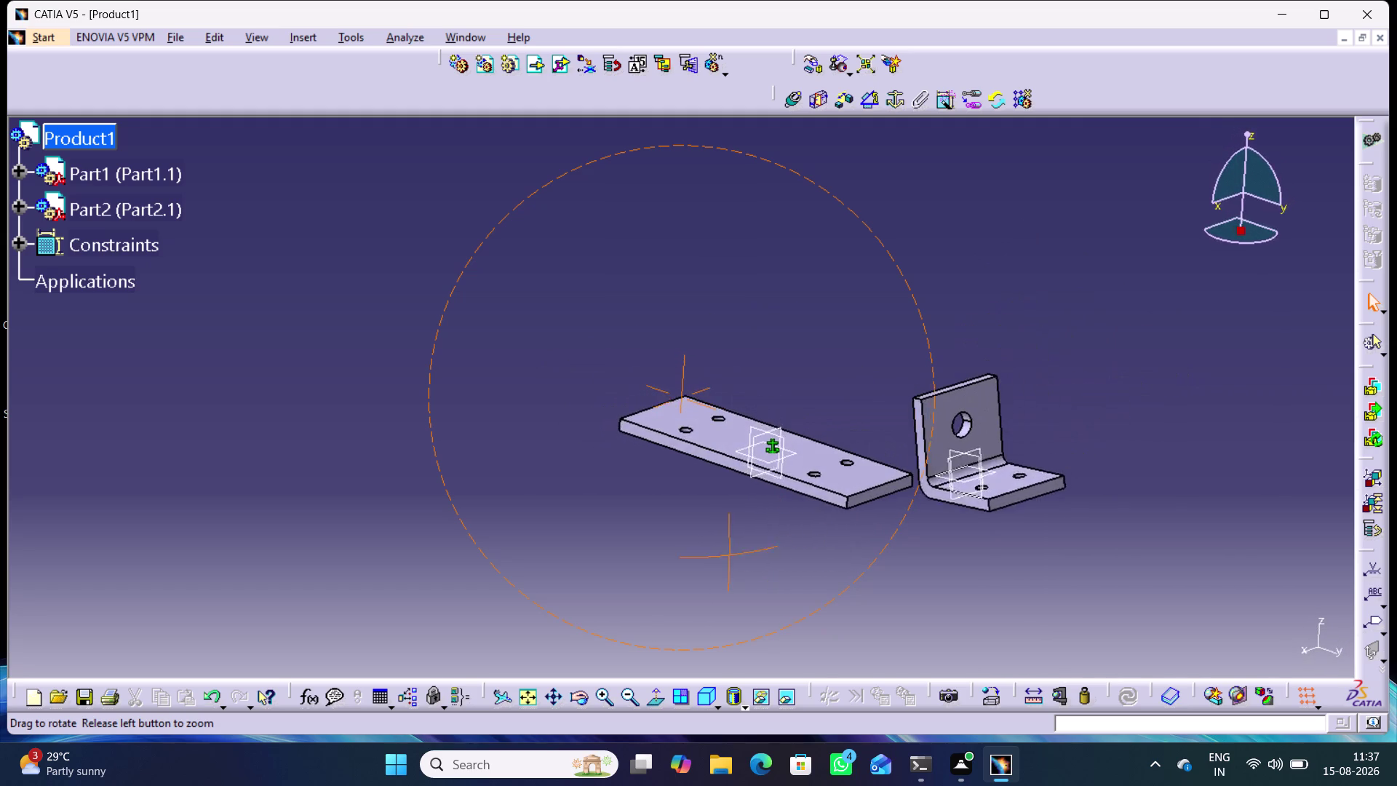
middle_drag(729, 559, 729, 570)
right_drag(729, 559, 729, 571)
click(707, 693)
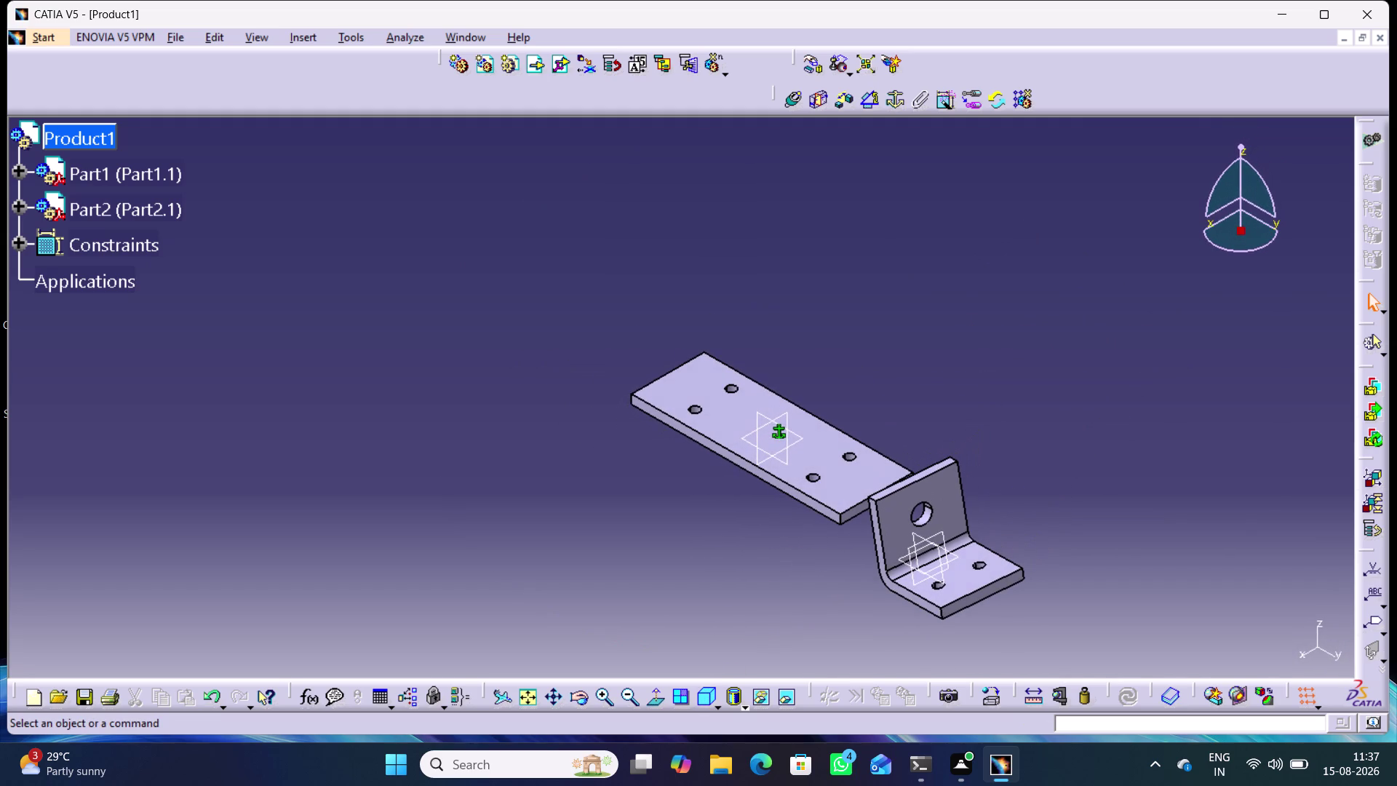
click(746, 562)
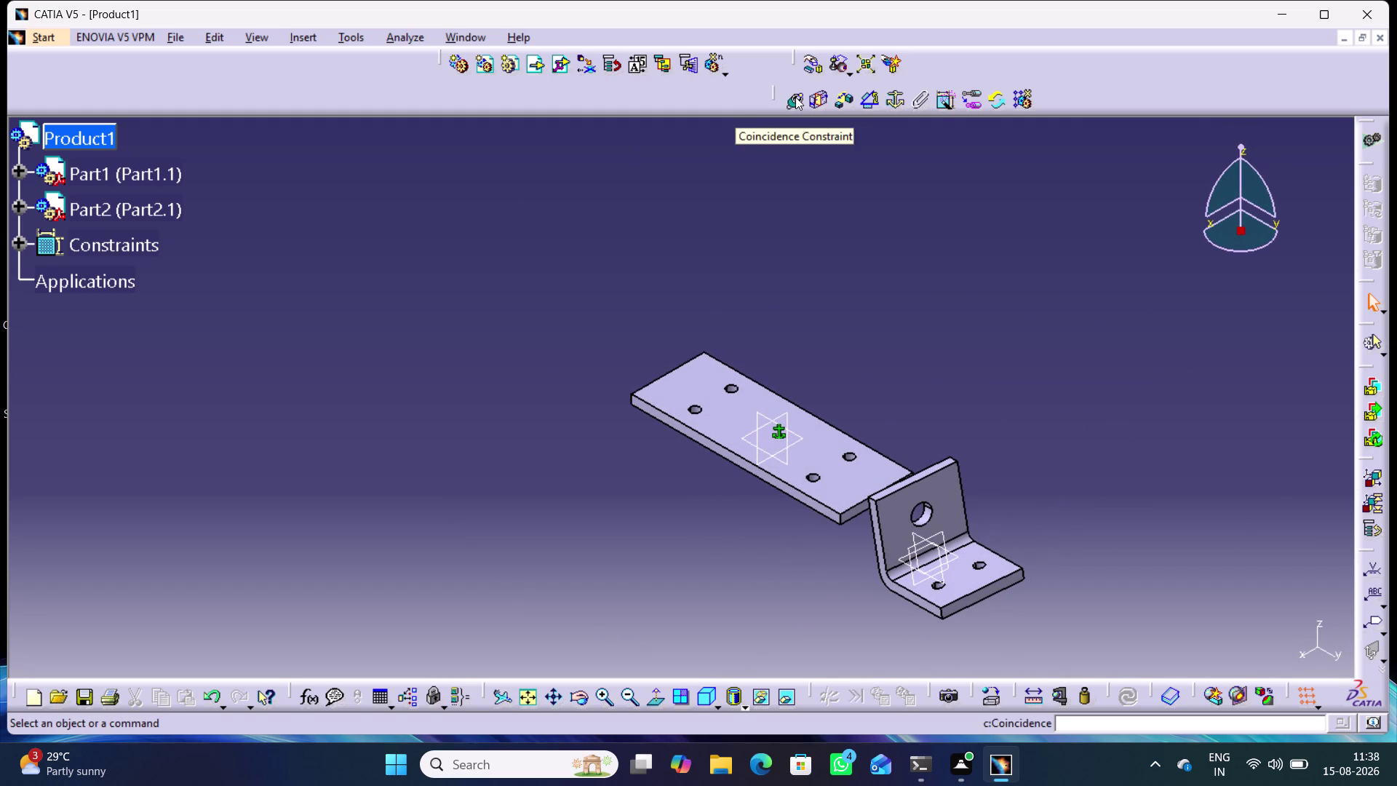
Start a coincidence constraint and select a Support bracket hole axis.
click(795, 96)
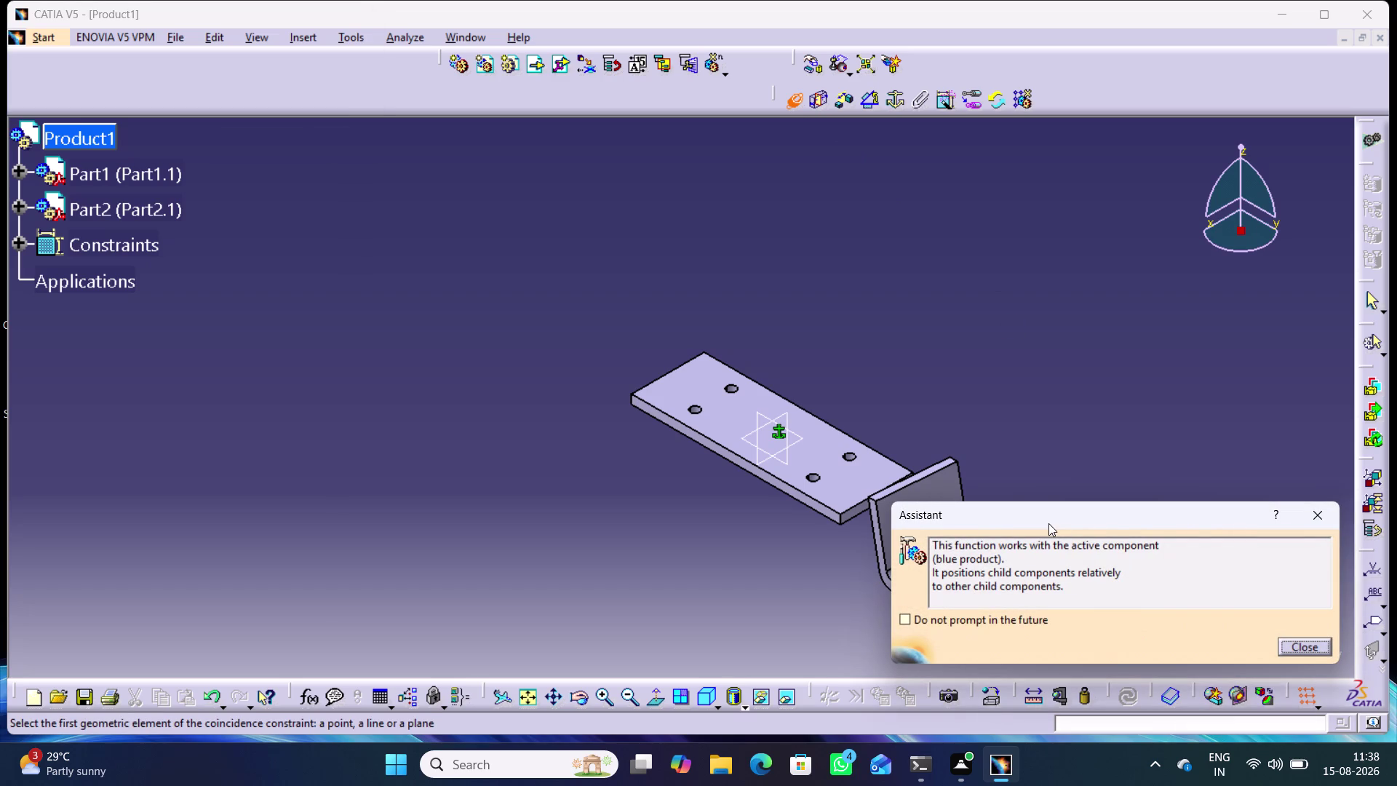
drag(1049, 522, 1100, 82)
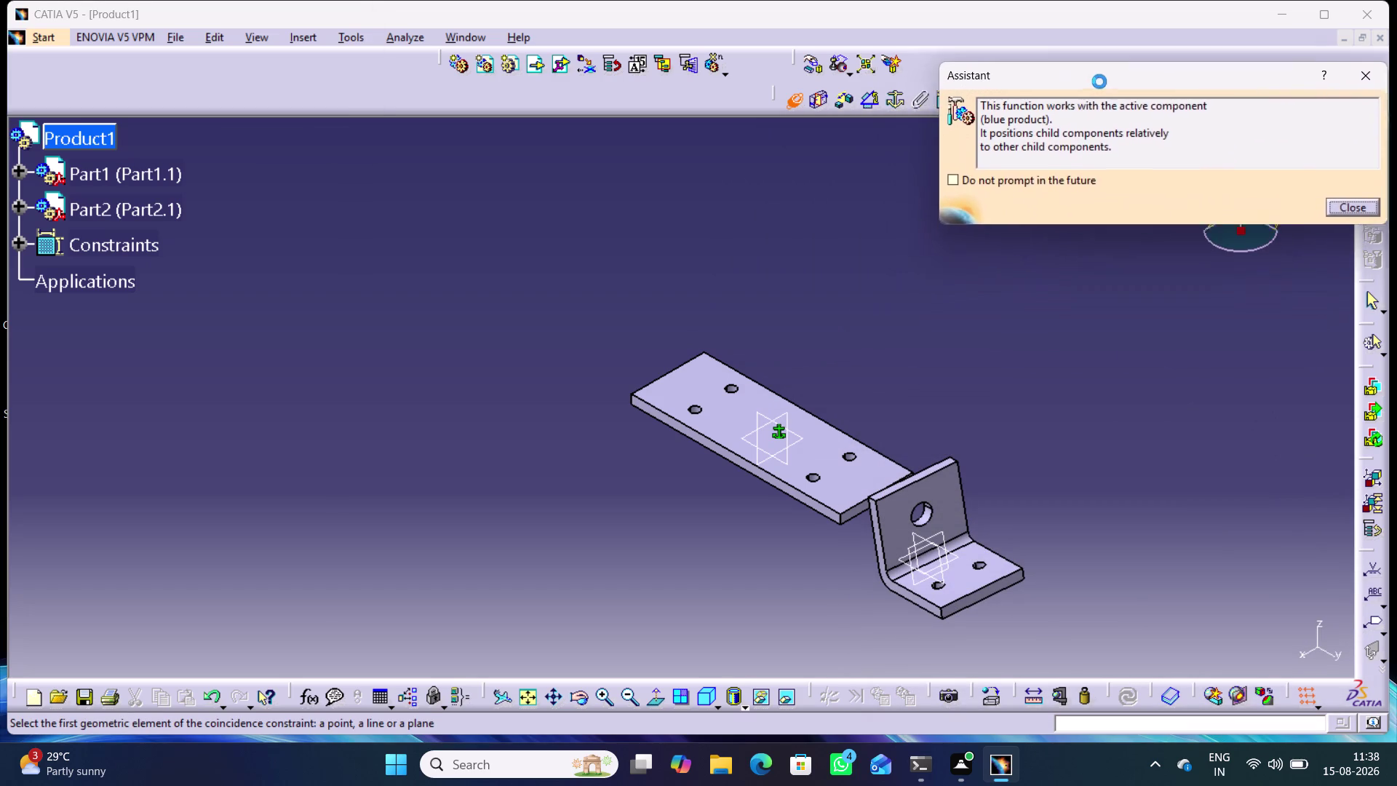
drag(1100, 81, 1193, 92)
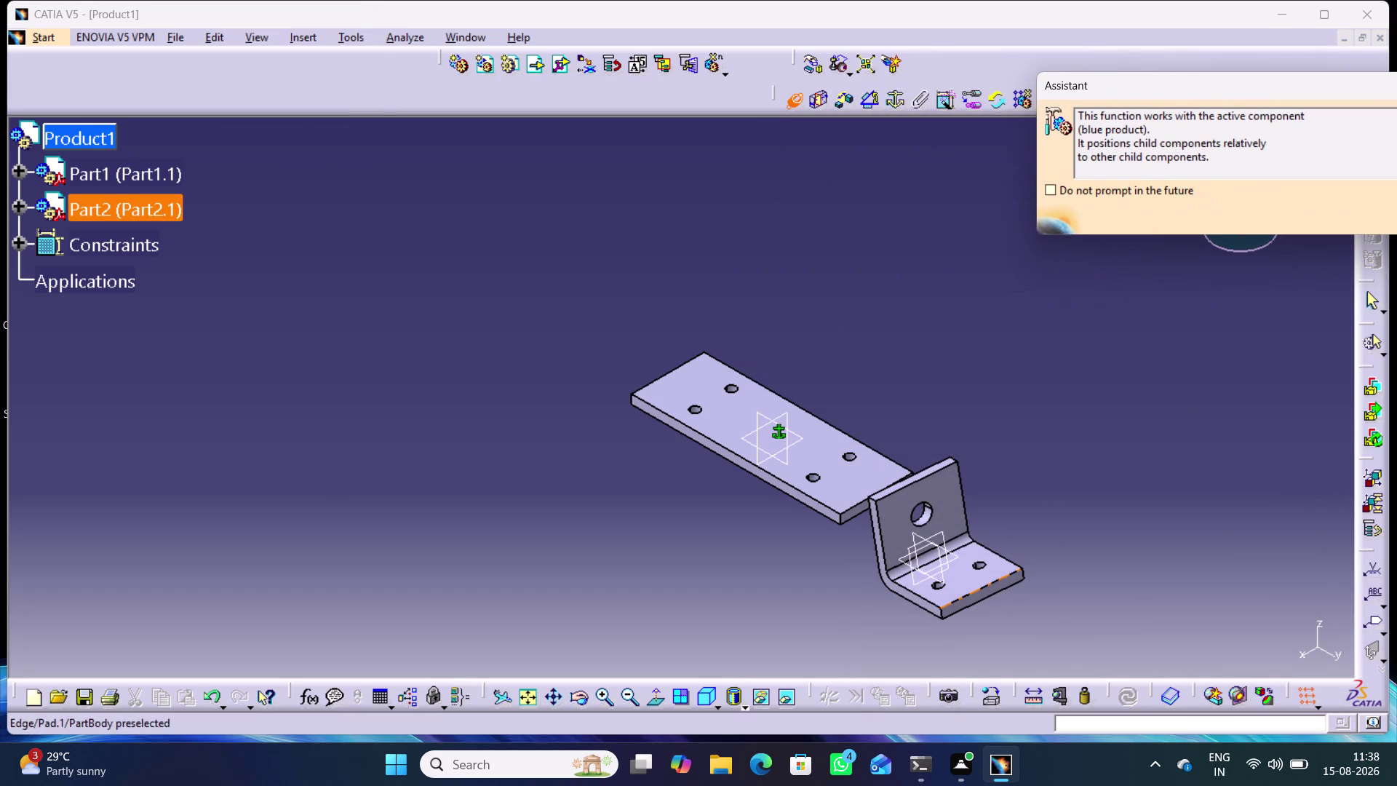
middle_drag(1005, 608, 1137, 635)
right_drag(1006, 609, 1137, 636)
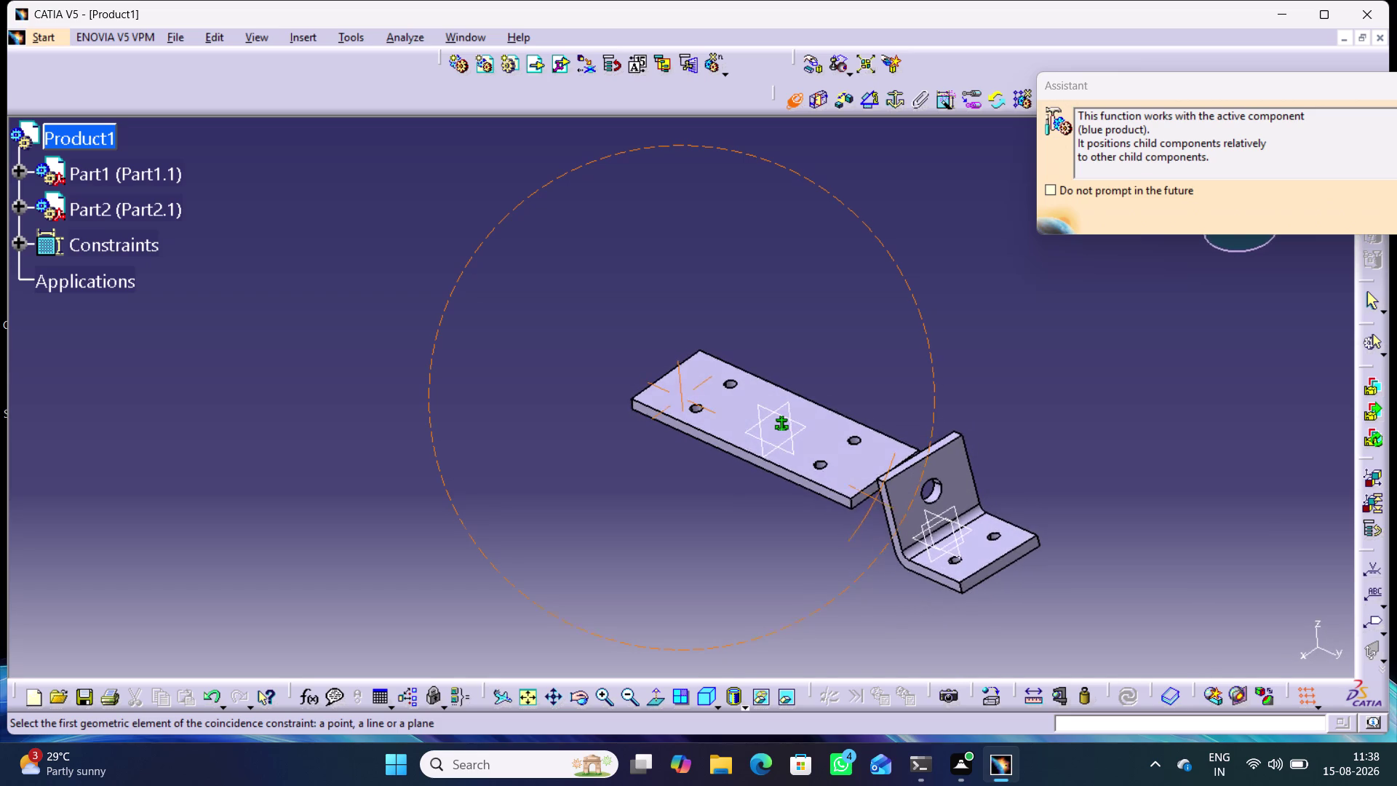
middle_drag(785, 582, 920, 613)
right_drag(795, 582, 920, 614)
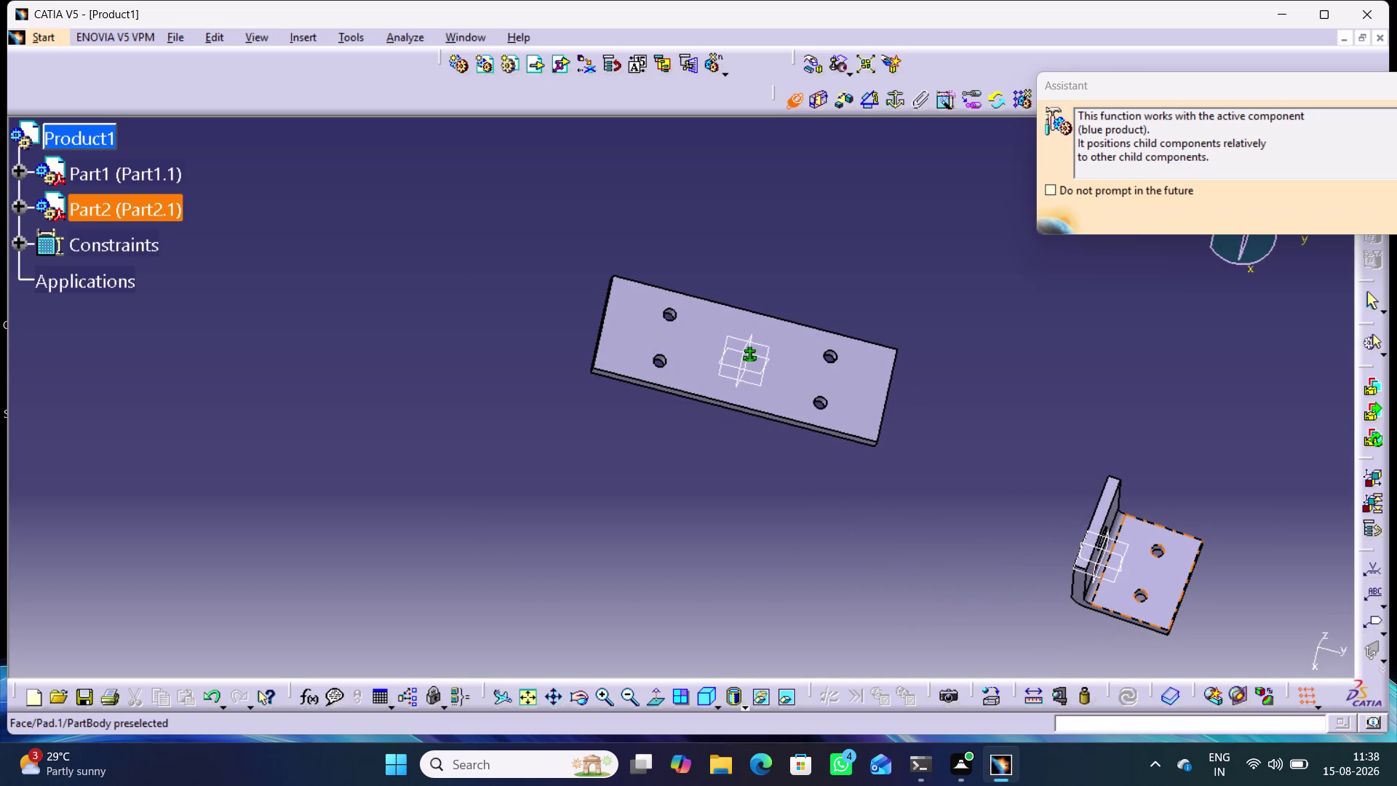
click(1163, 549)
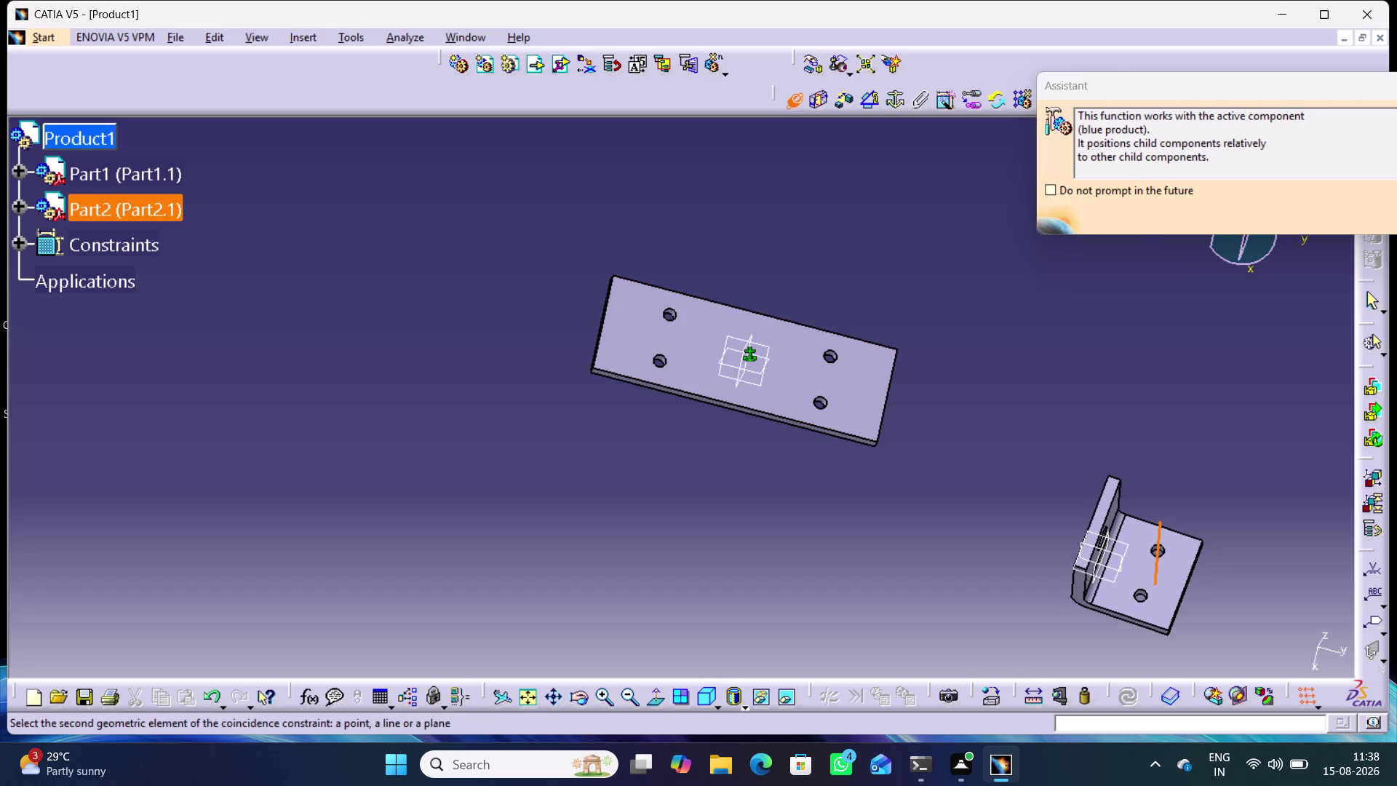
Select the matching Base plate hole axis to complete Coincidence.2.
middle_drag(847, 512, 834, 497)
right_drag(847, 513, 834, 497)
middle_drag(864, 423, 863, 419)
right_click(865, 423)
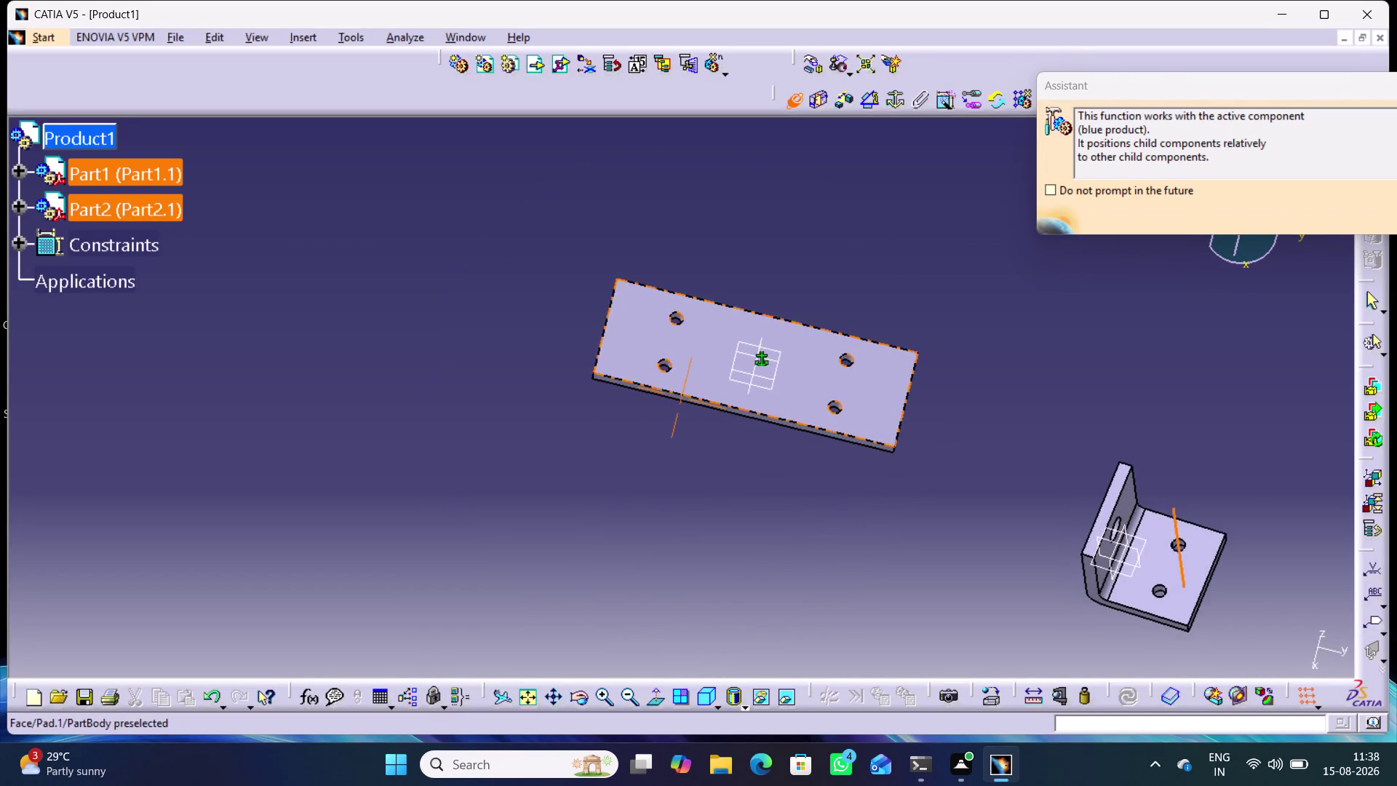
middle_drag(863, 419, 885, 353)
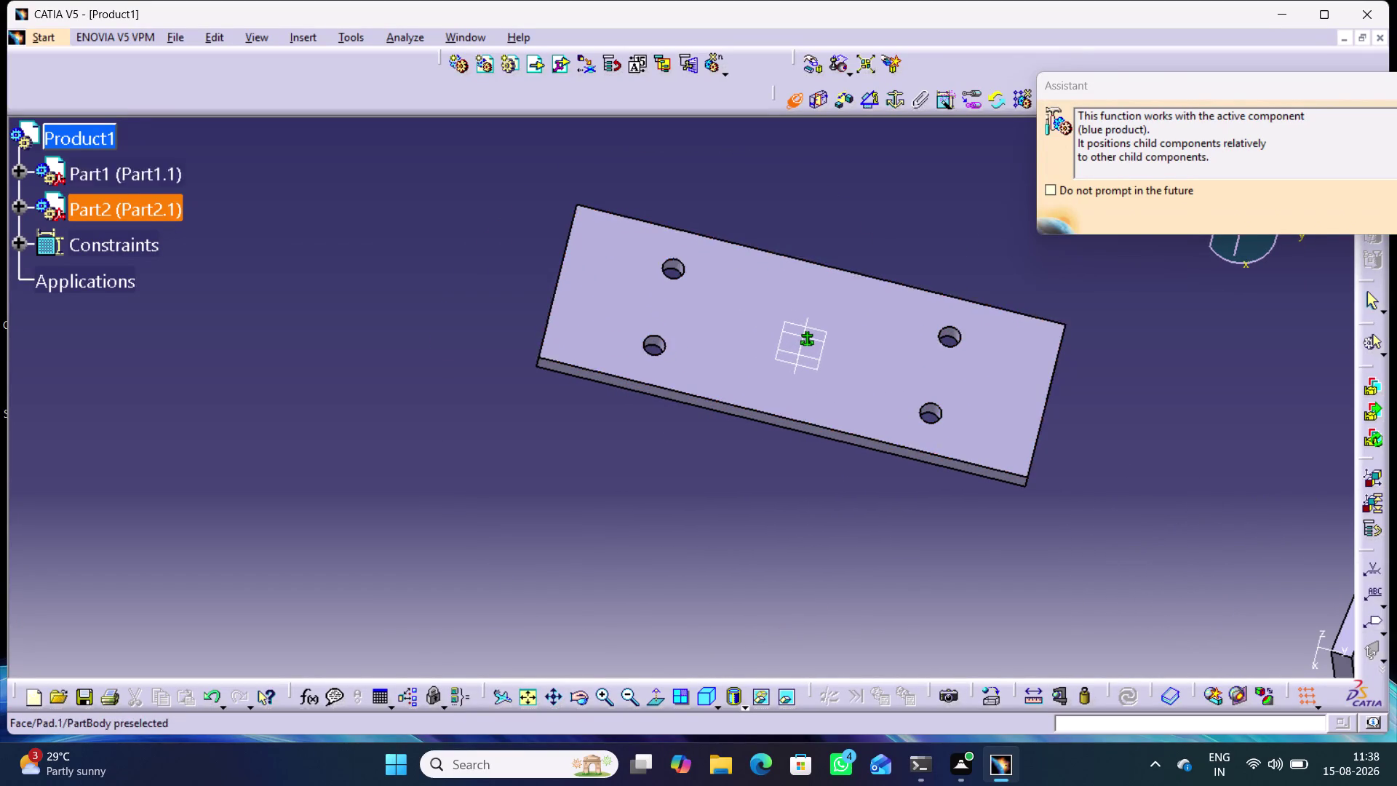
click(959, 335)
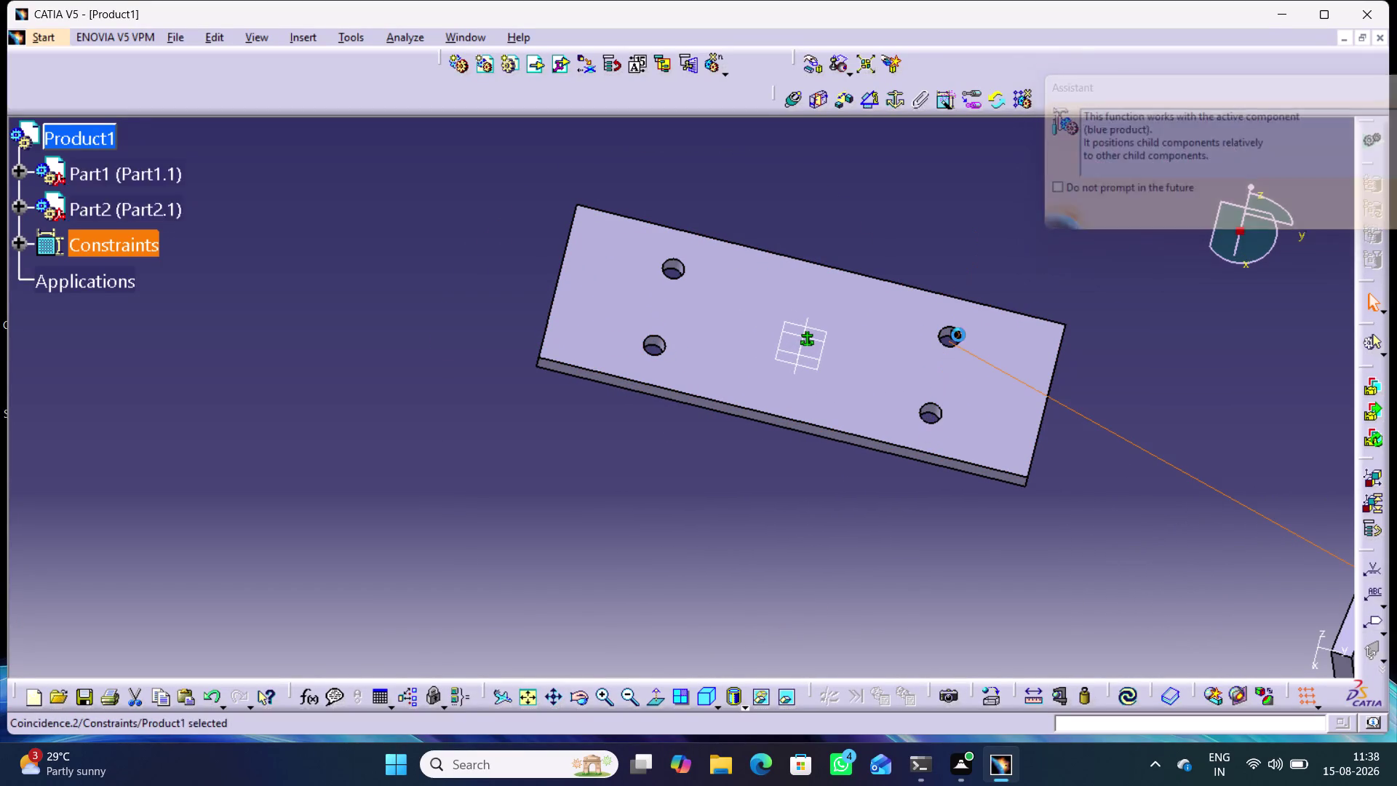
Zoom in on the plate's holes, then reframe both plate and bracket.
middle_drag(991, 569, 945, 564)
right_drag(991, 569, 946, 564)
middle_click(876, 552)
right_drag(876, 553, 868, 547)
scroll(down, 3)
middle_drag(925, 607, 808, 486)
right_drag(921, 604, 884, 574)
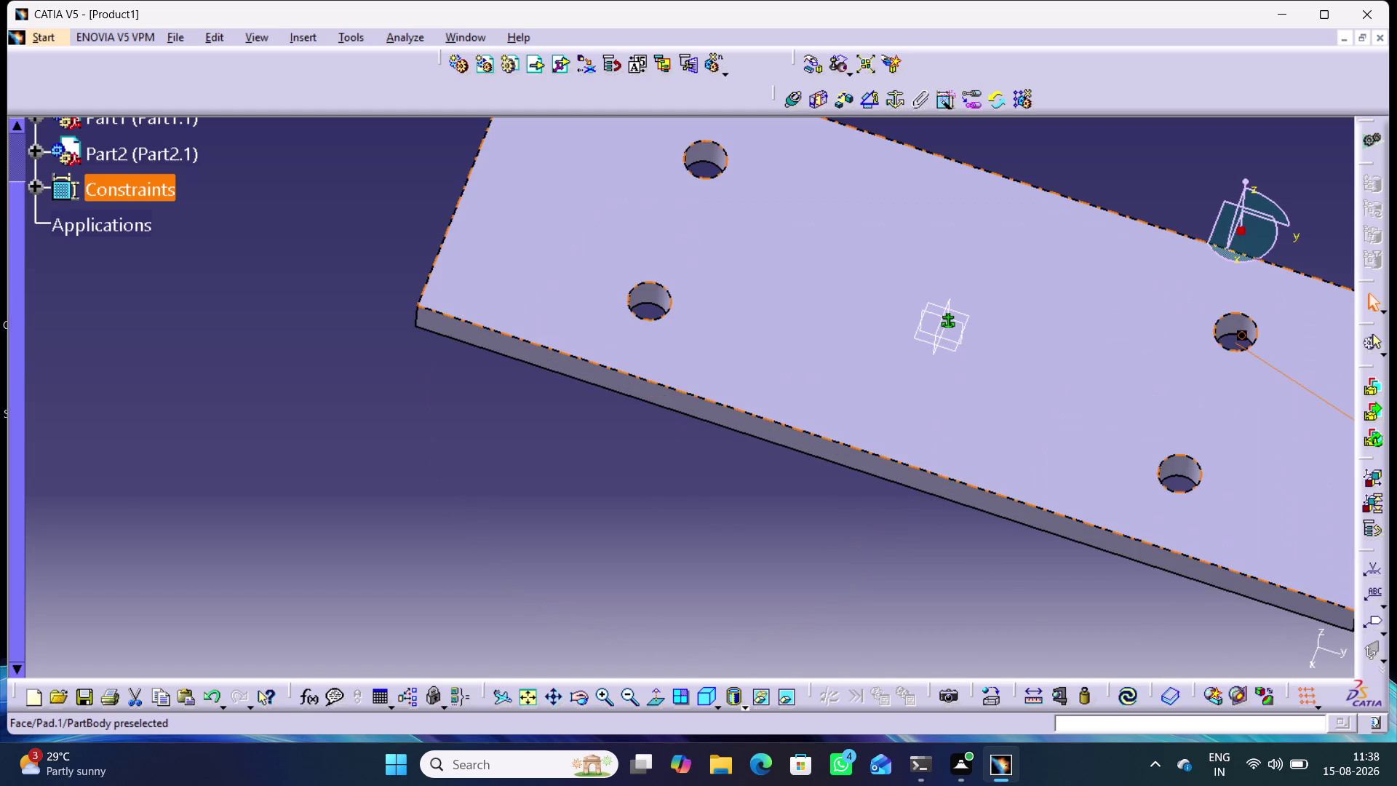
scroll(down, 3)
middle_drag(879, 547, 994, 665)
right_click(880, 547)
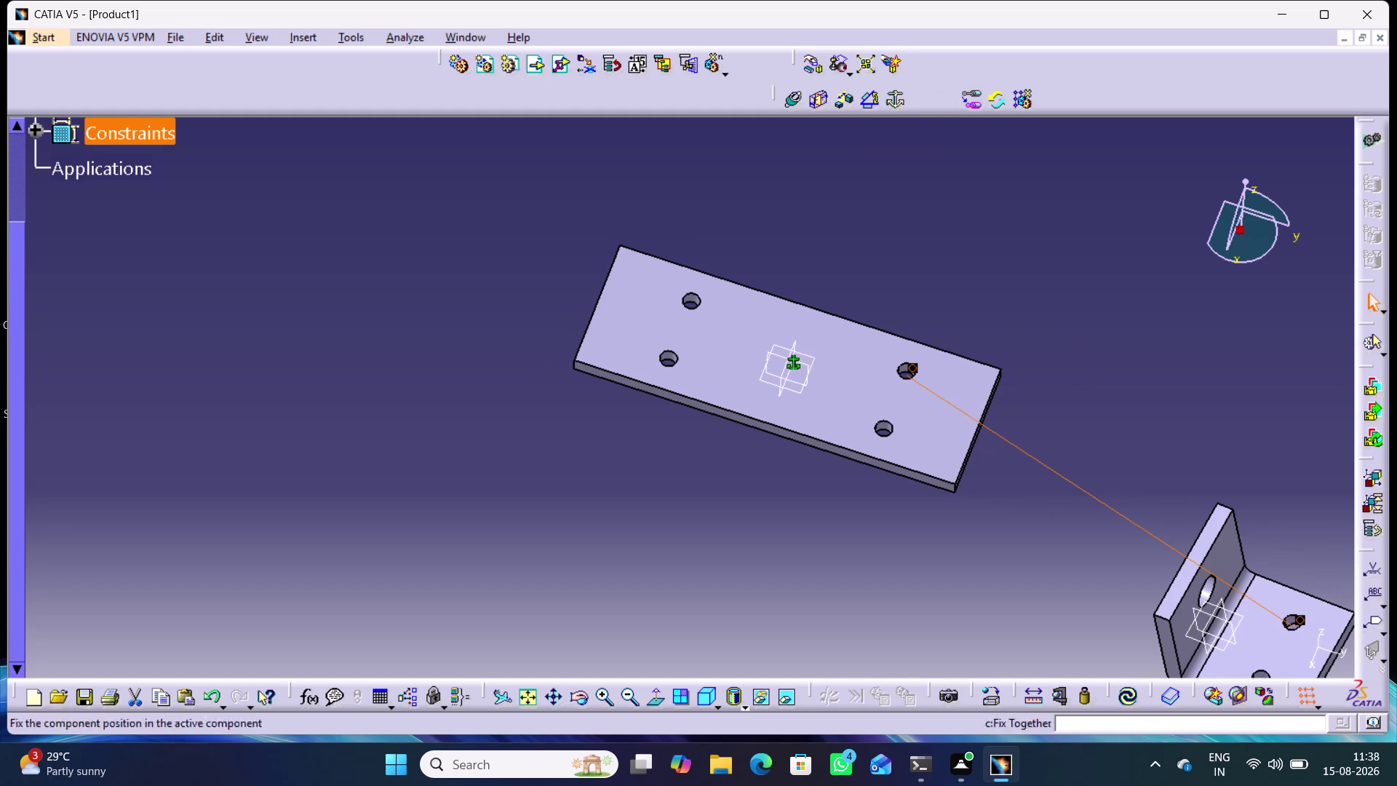
click(793, 98)
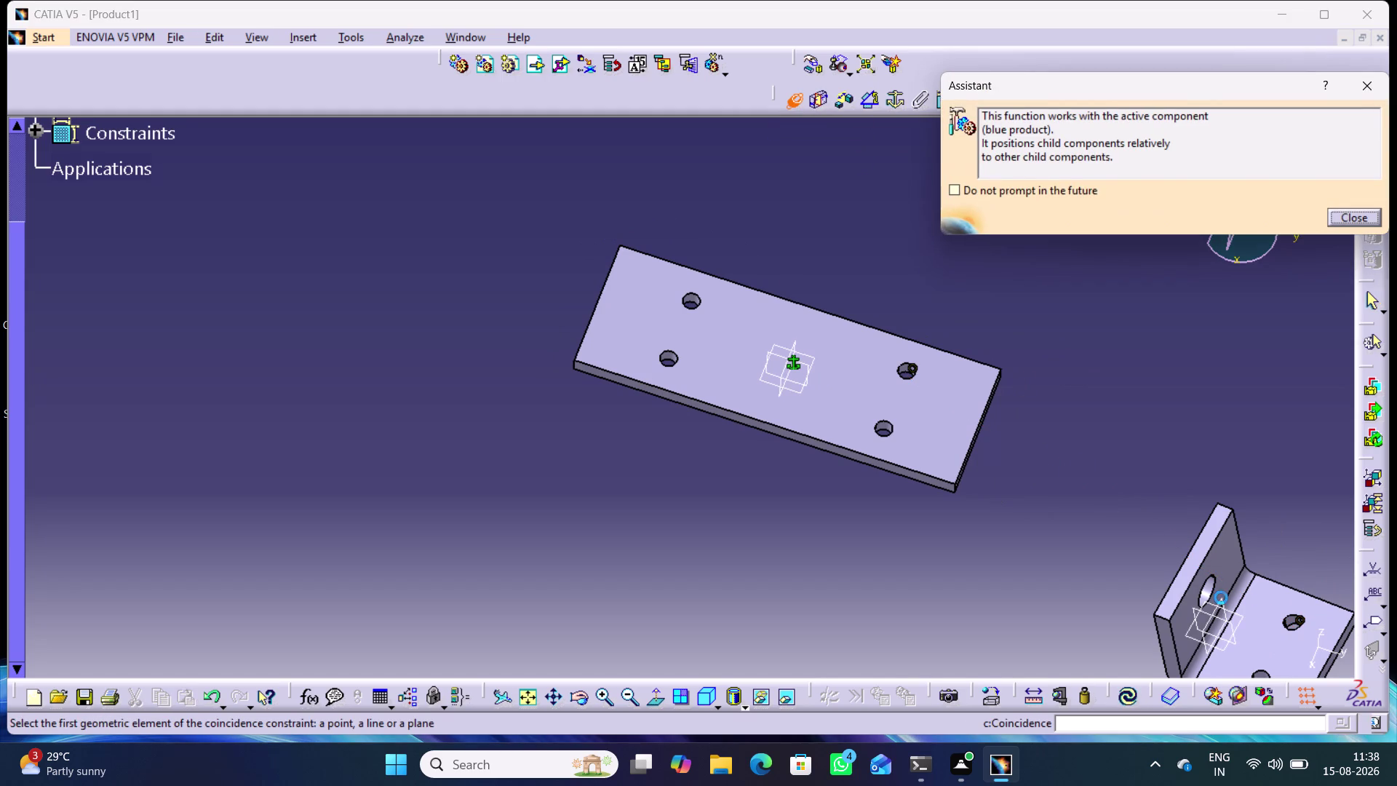
Make the bracket's second hole axis coincident with the matching plate hole axis.
middle_drag(1107, 507, 960, 424)
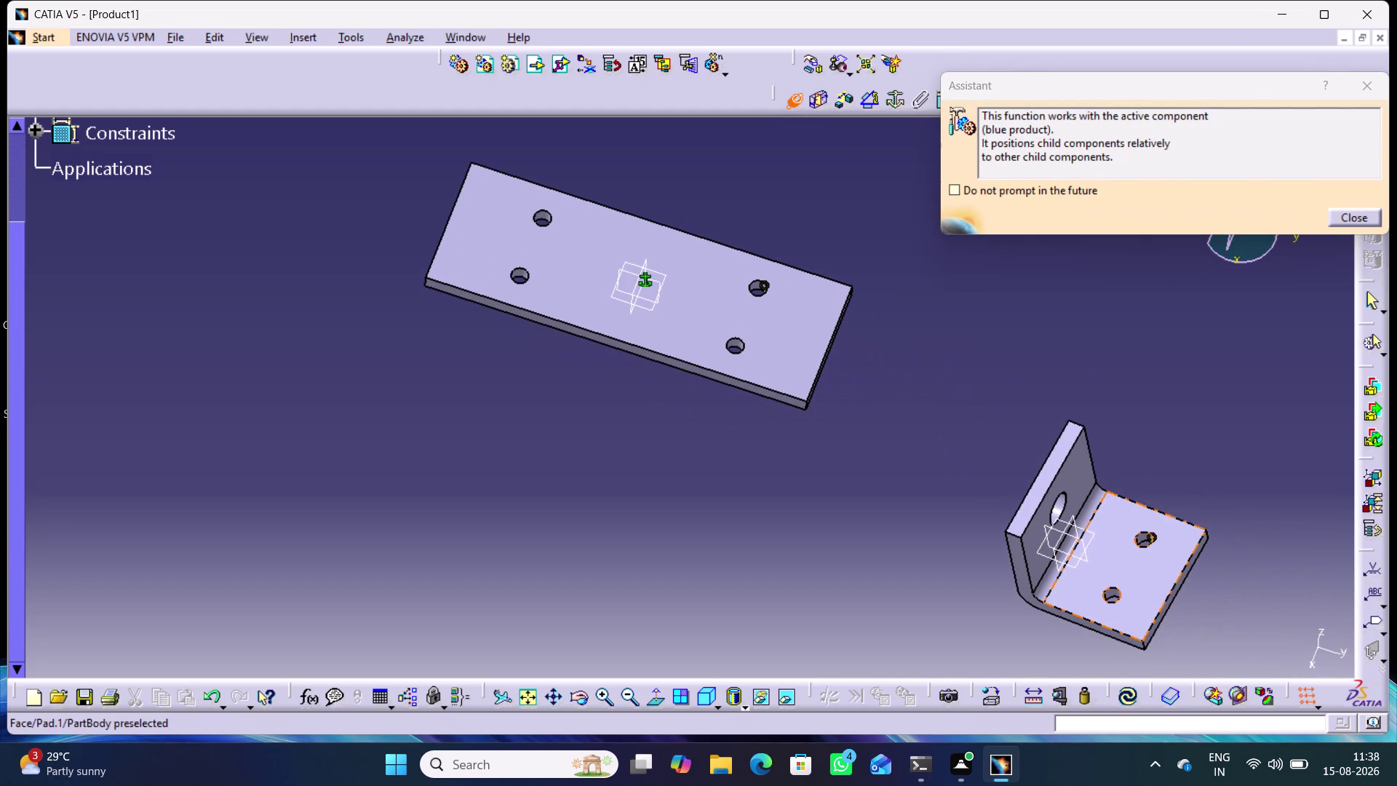
click(1113, 594)
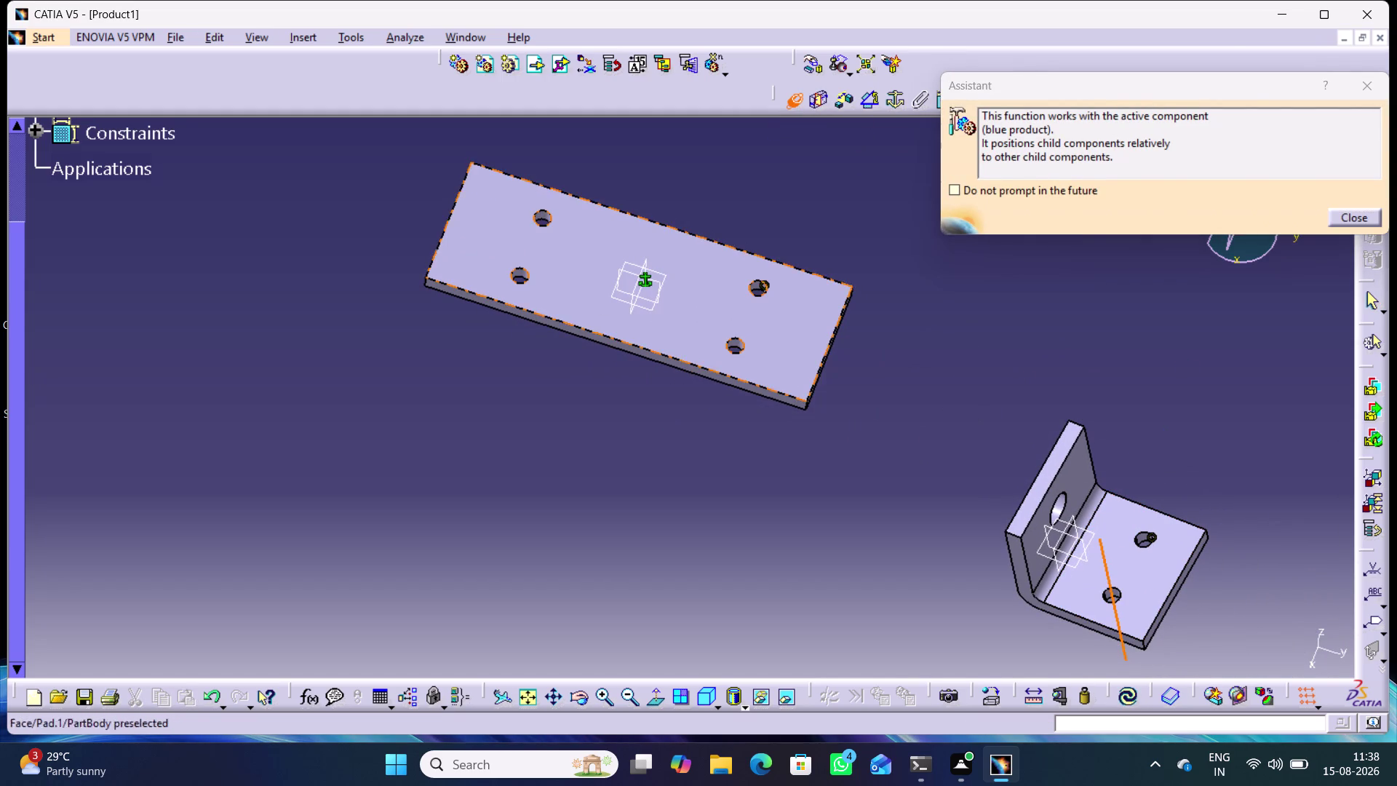
click(743, 343)
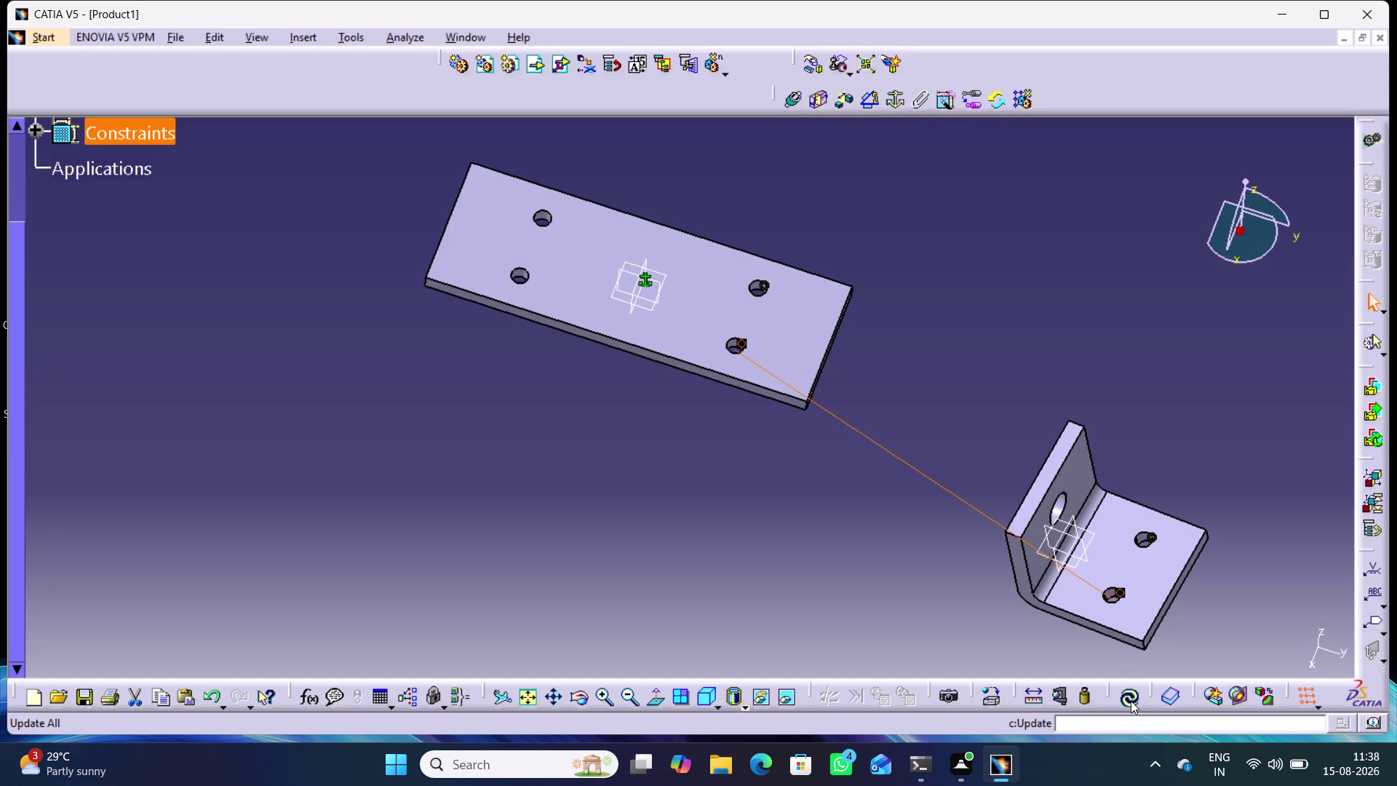
Update the assembly so the Support bracket snaps onto the Base plate.
click(1131, 700)
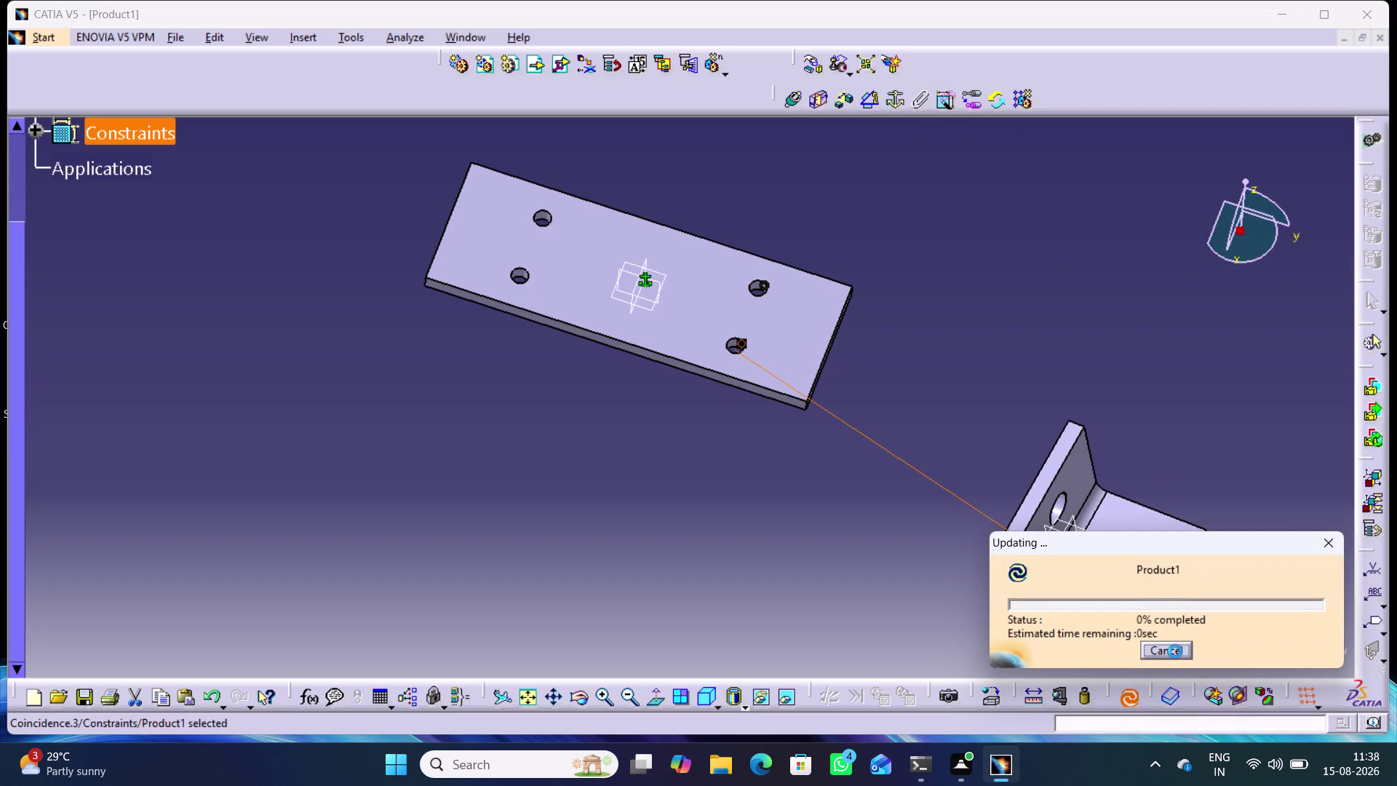
click(1010, 455)
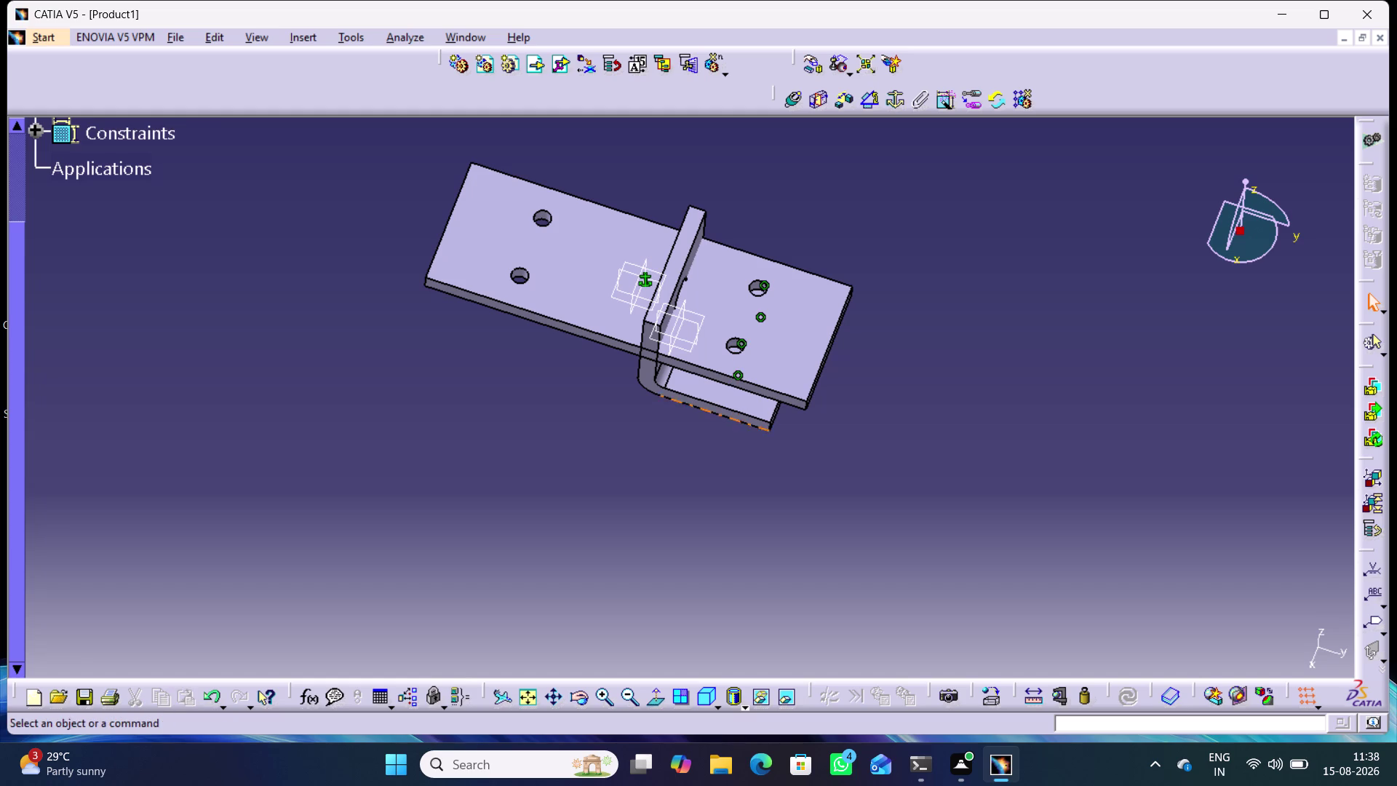
drag(729, 396, 717, 334)
click(962, 300)
click(812, 66)
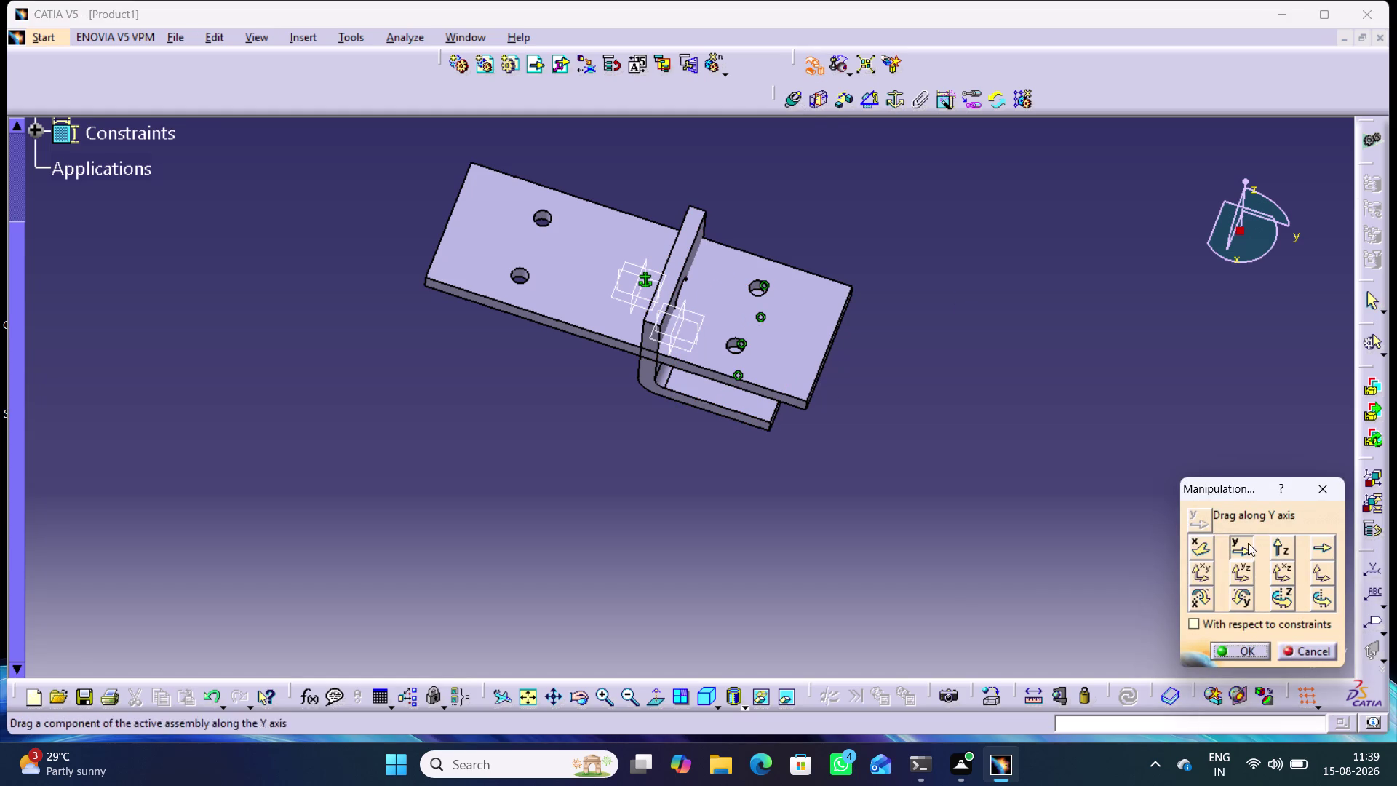
Lift the Support bracket along Z away from the base plate and accept the move.
click(1274, 545)
drag(730, 398, 738, 258)
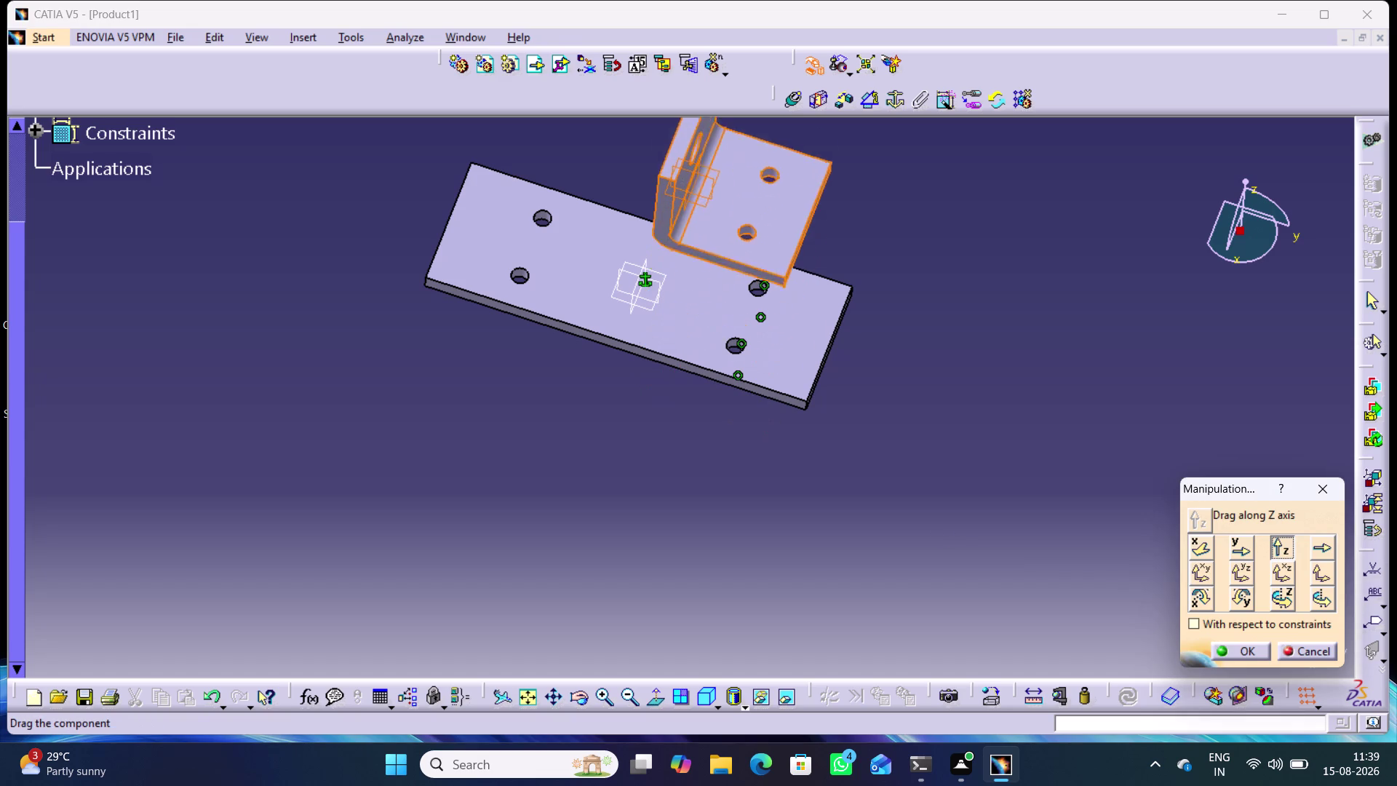
drag(739, 258, 753, 216)
click(1231, 650)
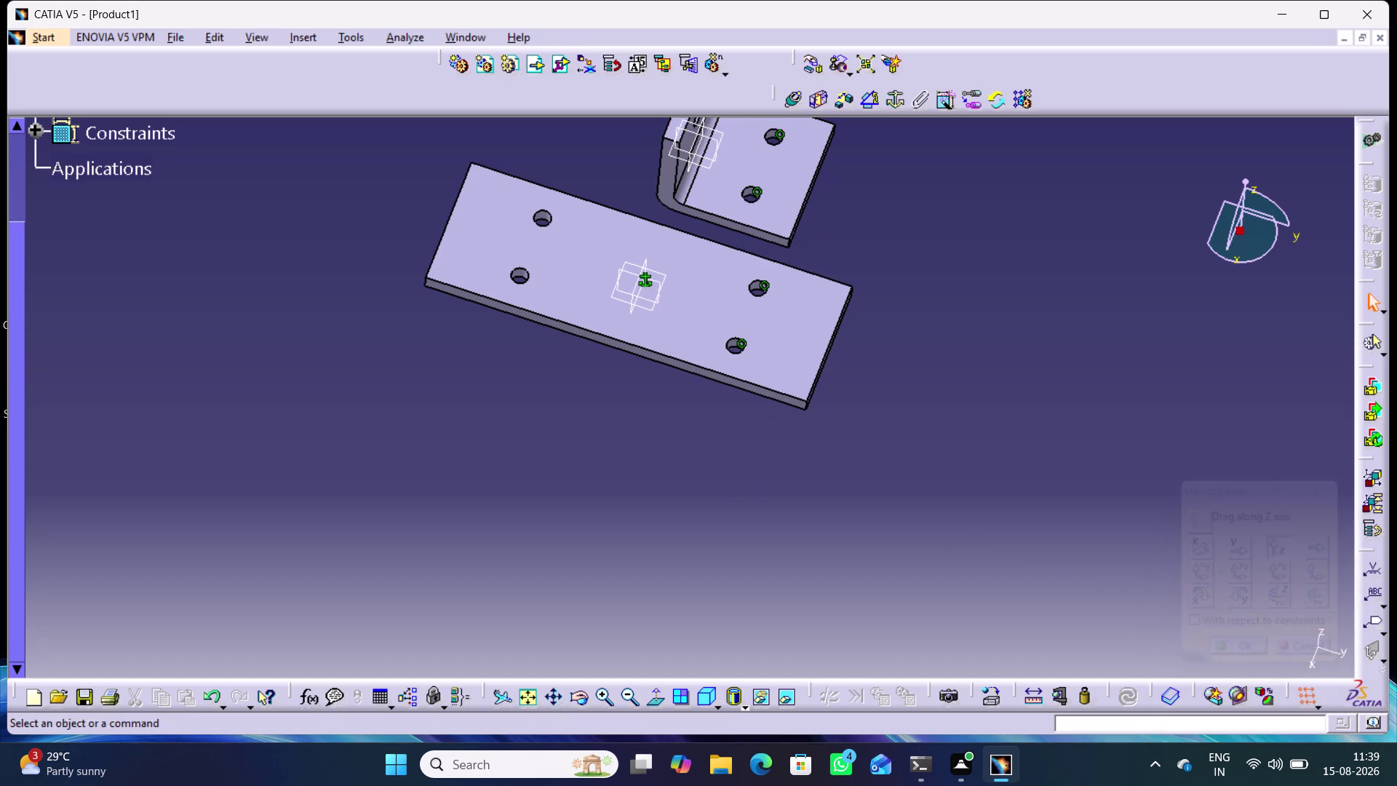
middle_drag(739, 486, 776, 329)
right_drag(739, 486, 775, 330)
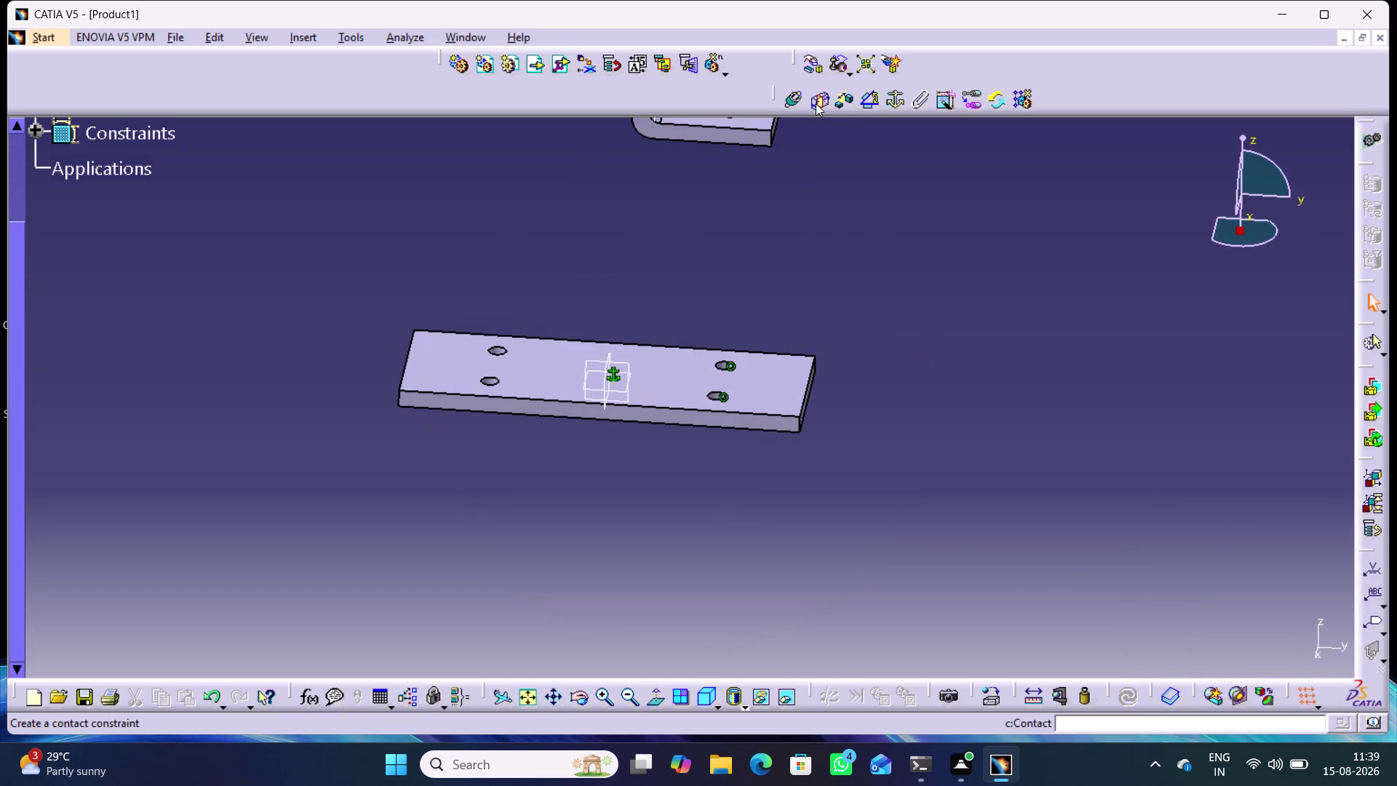
Add a contact constraint between the plate face and bracket bottom face, then update.
click(815, 103)
click(679, 378)
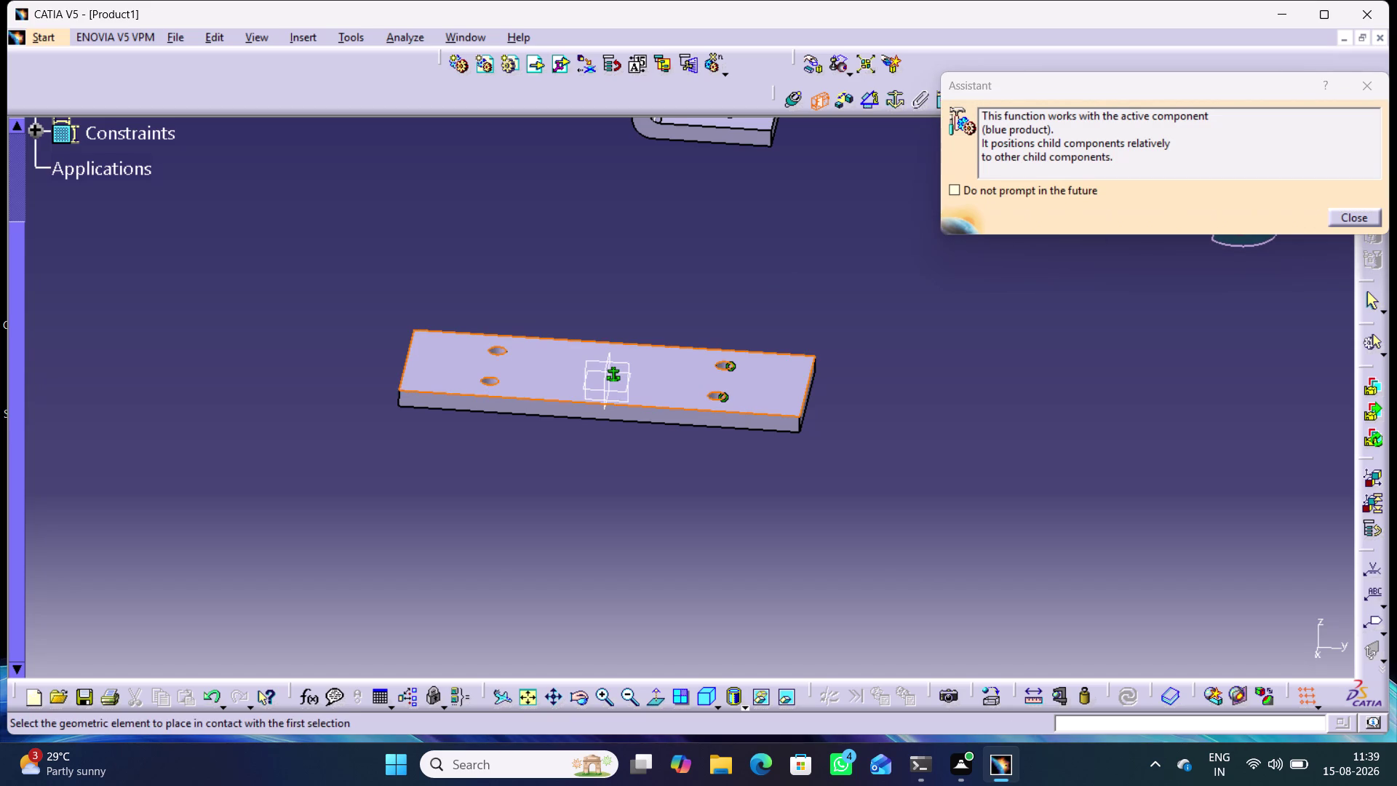
middle_drag(711, 253, 785, 159)
right_drag(710, 253, 783, 160)
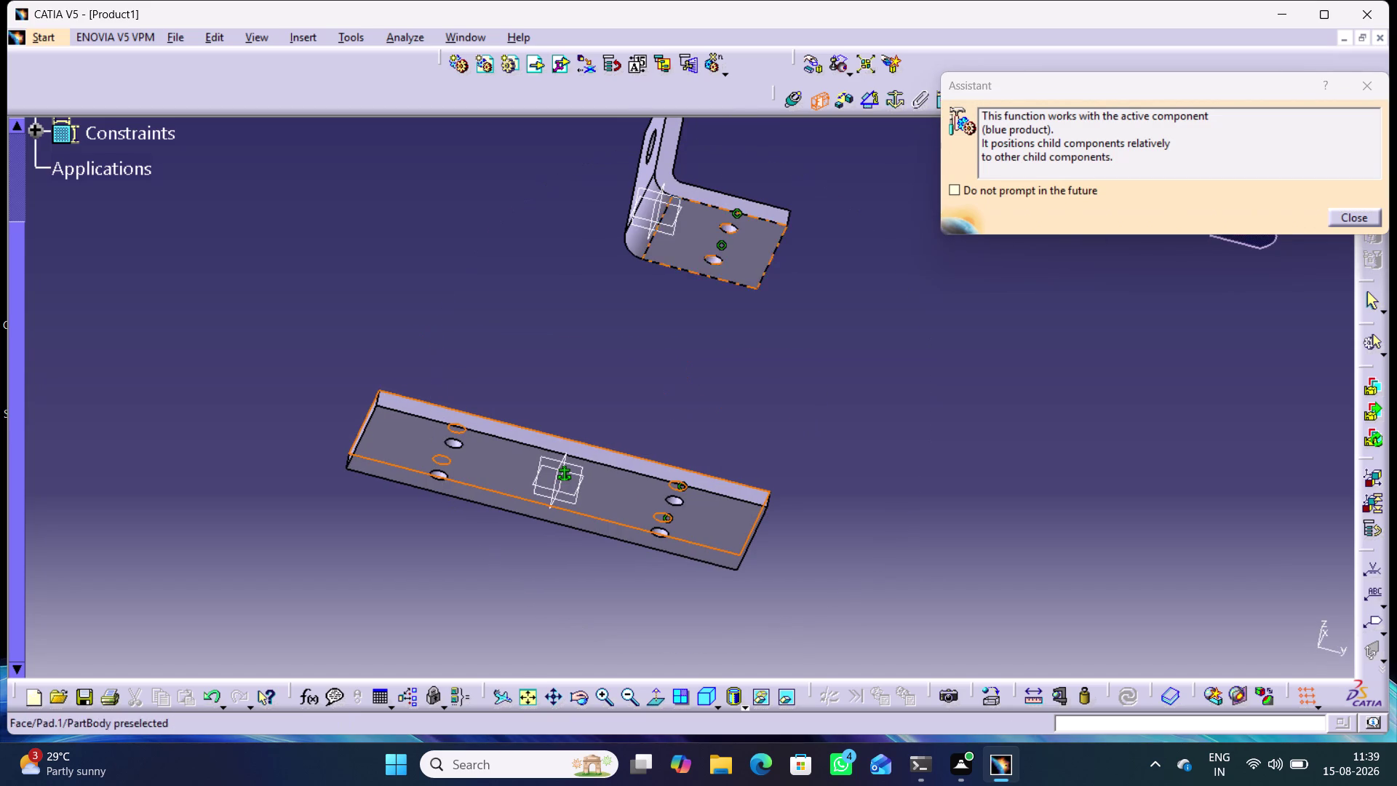
click(701, 243)
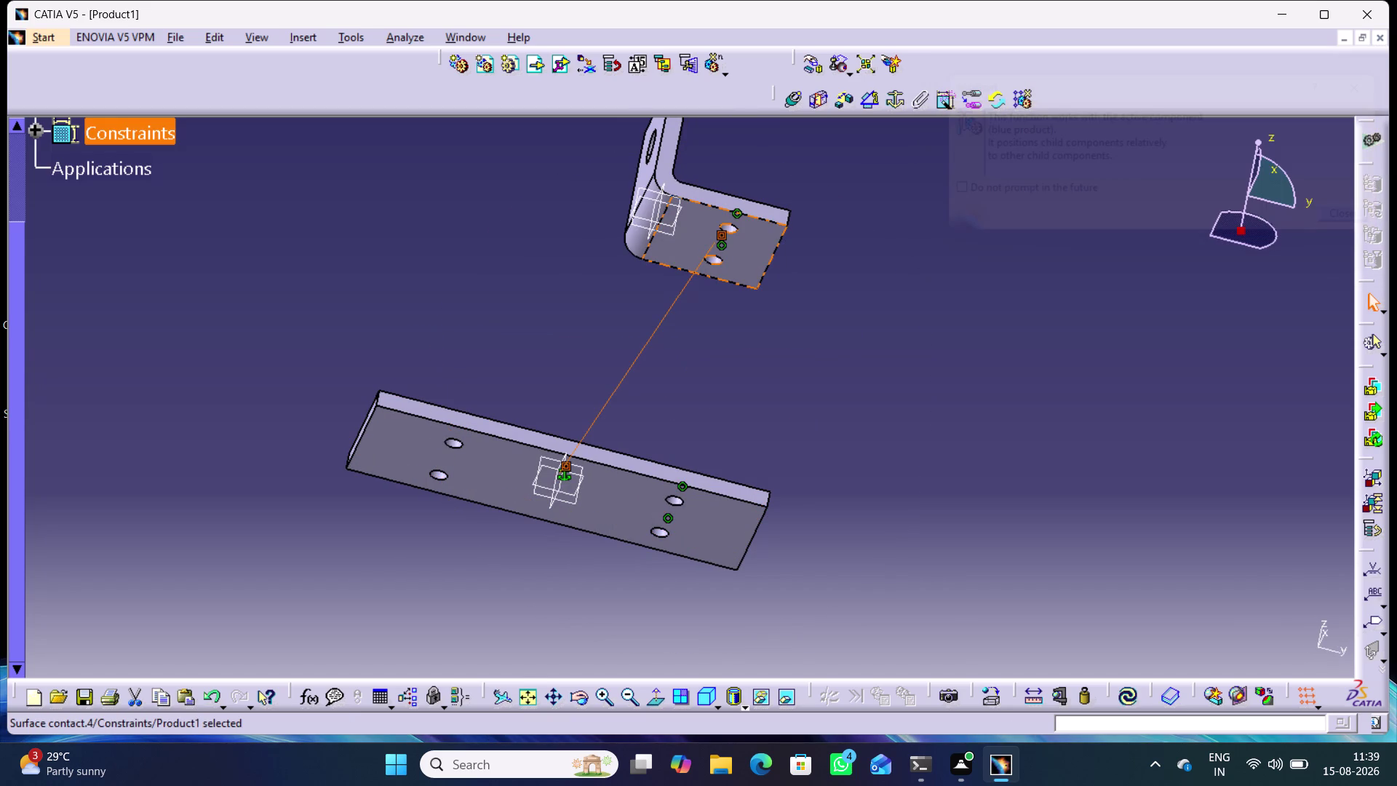
click(1128, 694)
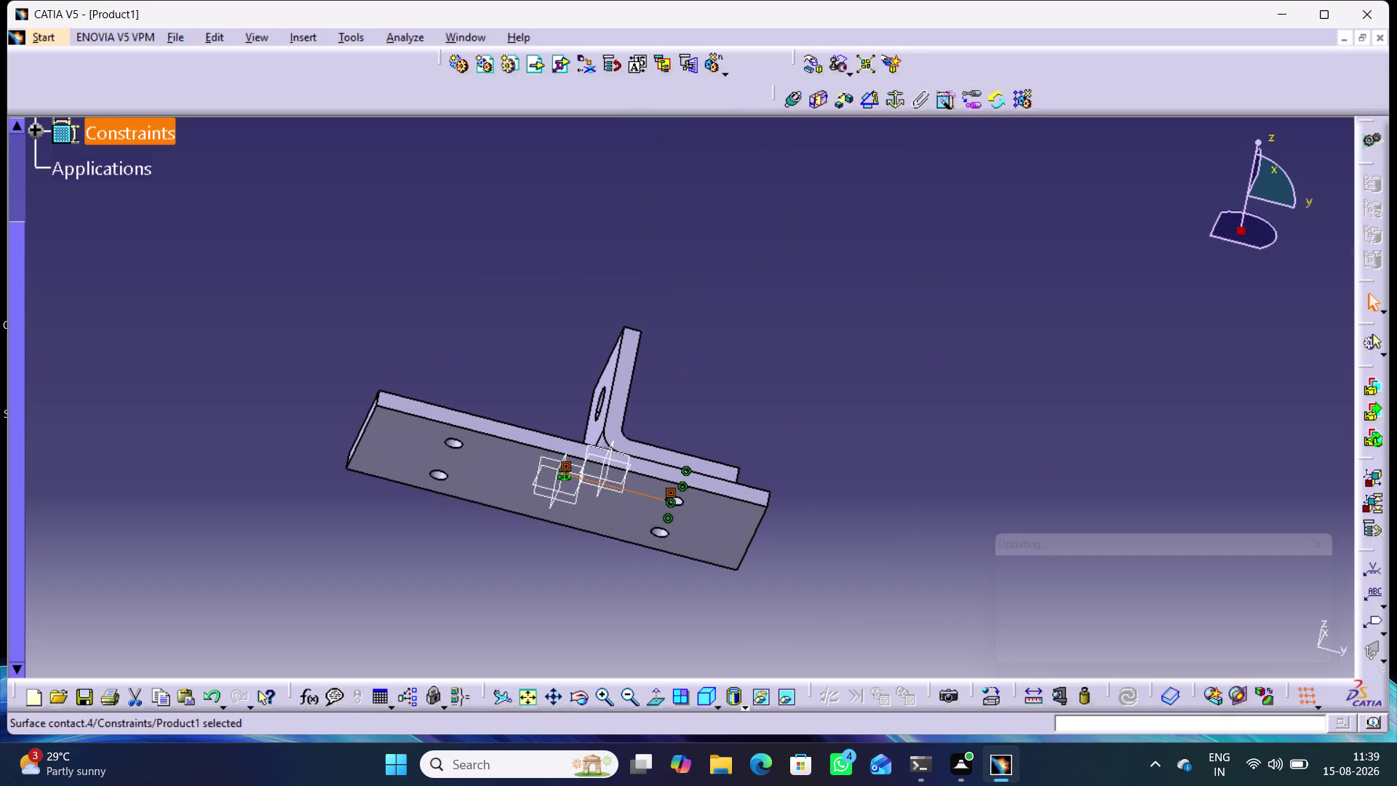
Orbit around the assembly to verify the bracket sits flat on the plate.
middle_drag(904, 318, 809, 466)
right_drag(905, 318, 809, 467)
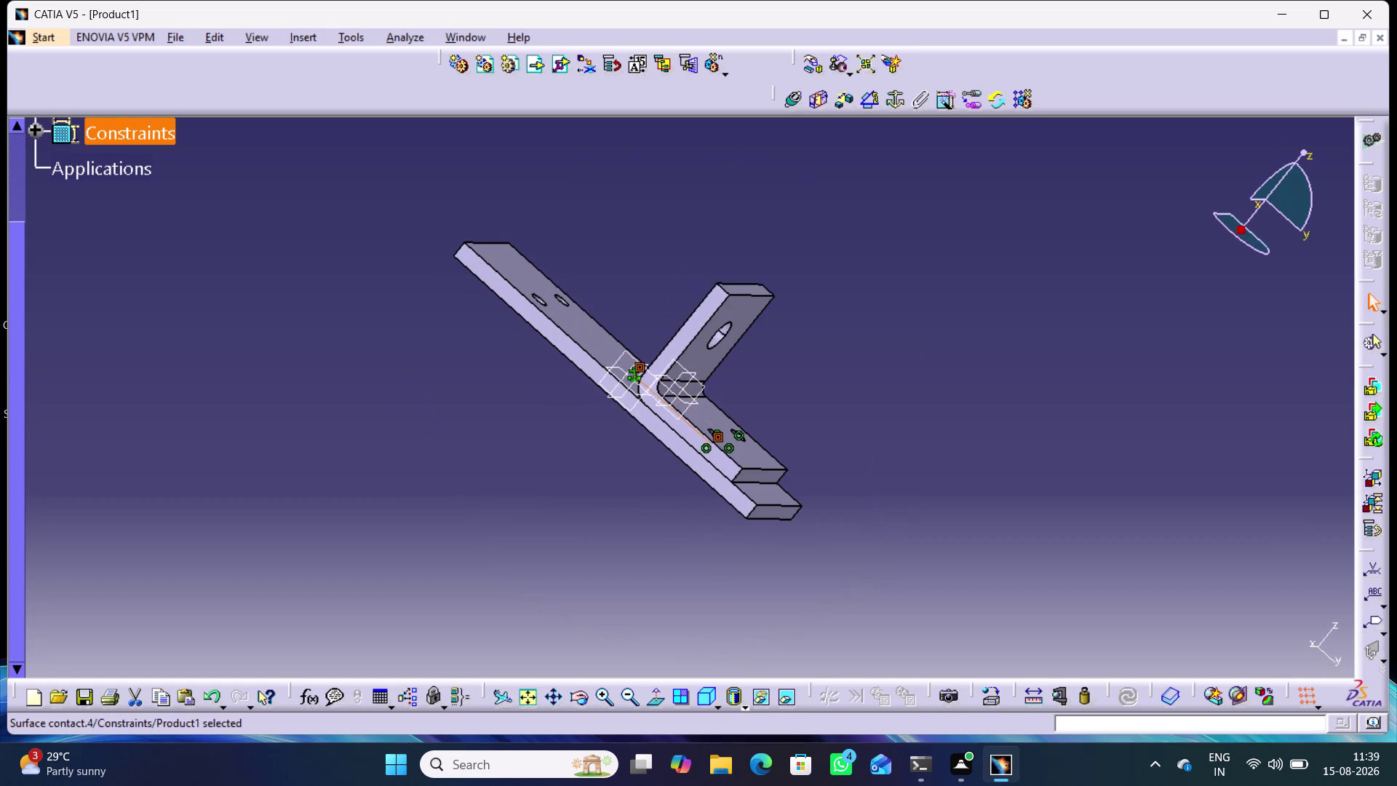
click(909, 372)
middle_drag(546, 455, 711, 440)
right_drag(552, 458, 734, 429)
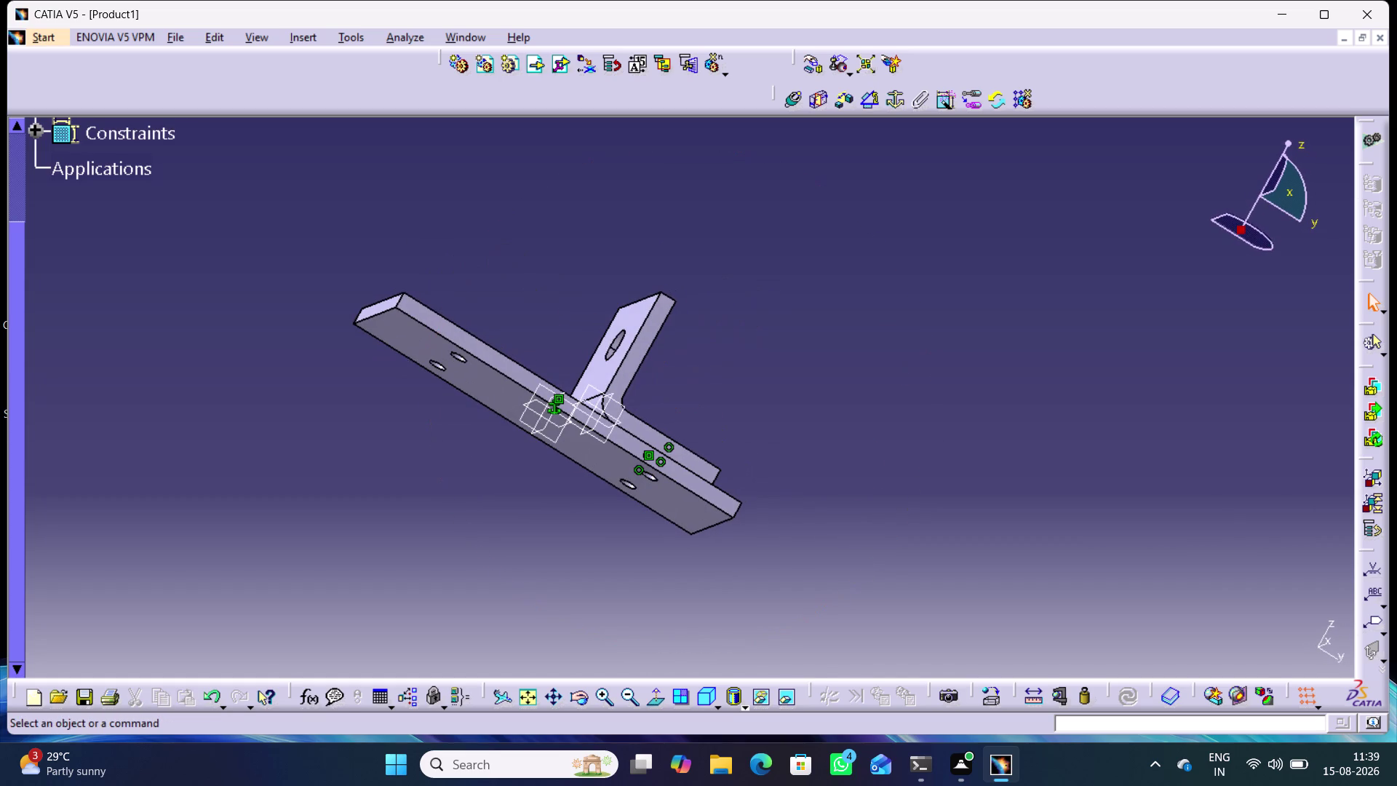
middle_drag(518, 253, 501, 476)
right_drag(520, 253, 502, 478)
middle_drag(861, 483, 666, 545)
right_drag(861, 483, 665, 544)
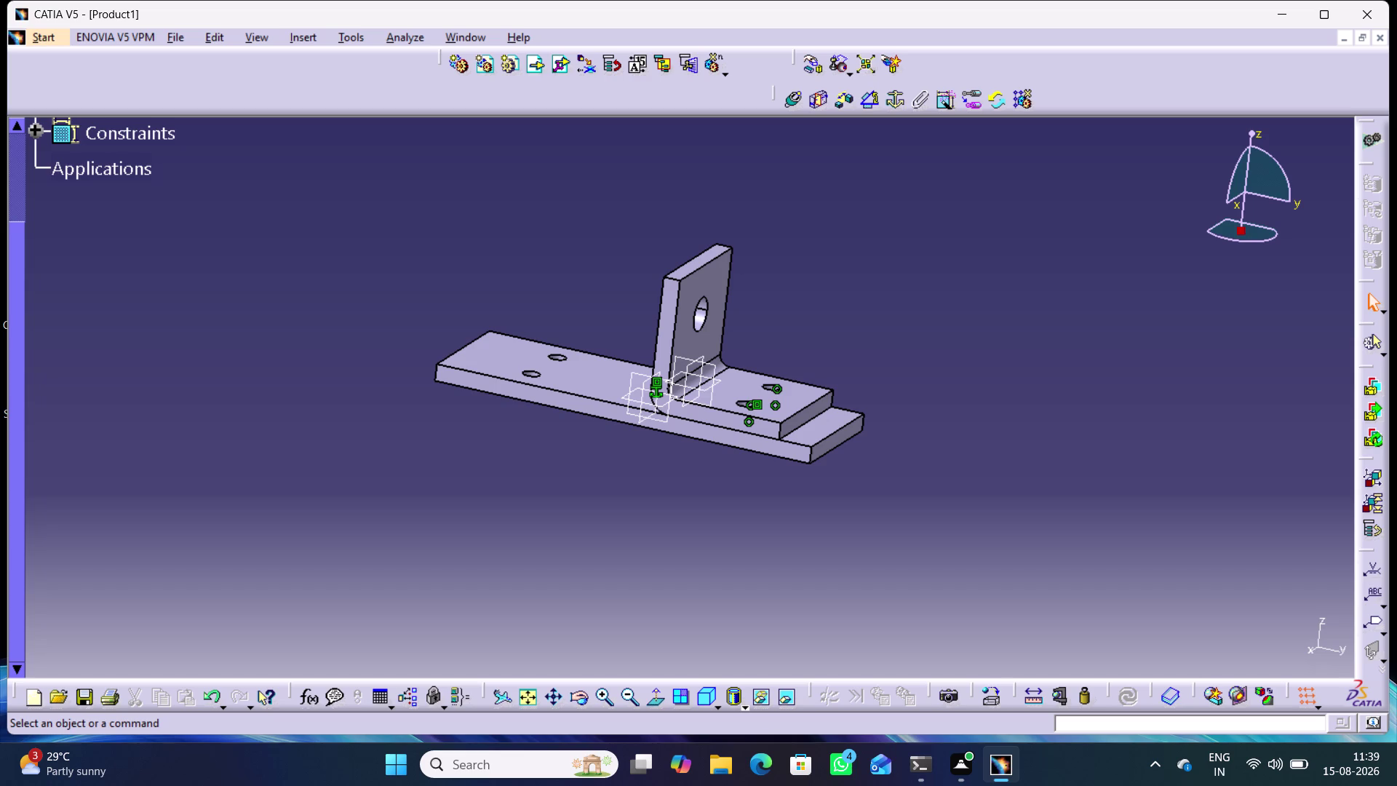
Switch the view to Shading with Material and orbit the assembly to inspect it.
click(743, 701)
click(760, 681)
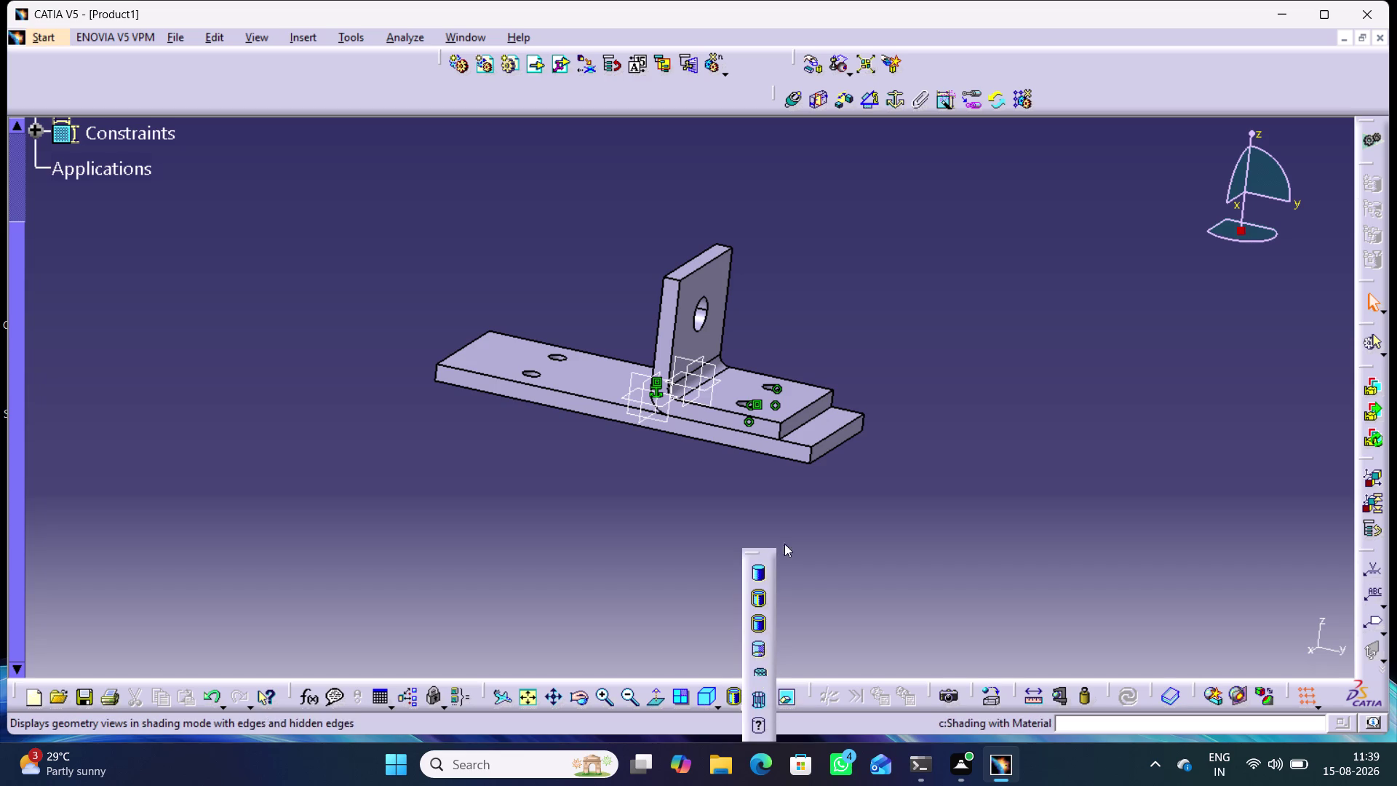
click(691, 498)
middle_drag(682, 490, 710, 476)
right_drag(682, 490, 711, 475)
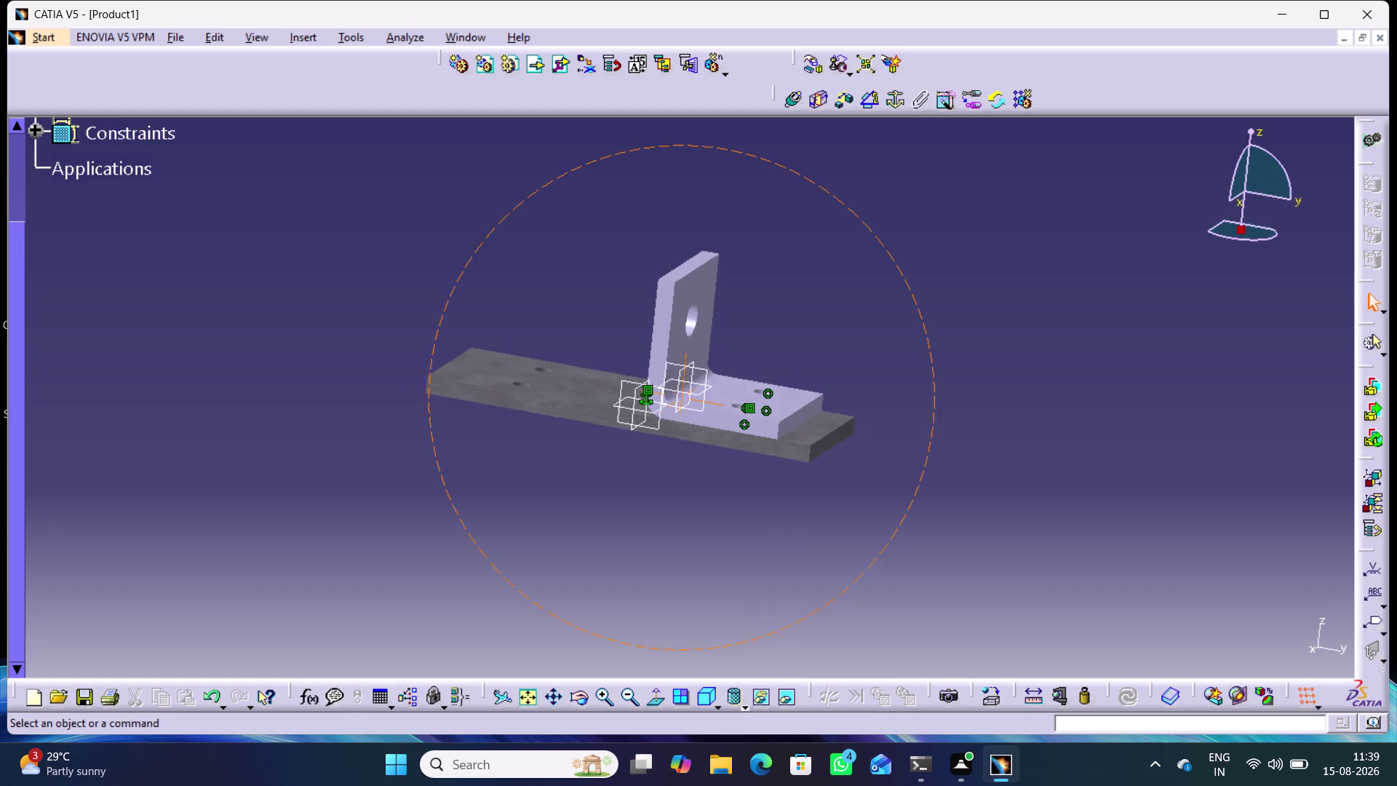
middle_drag(710, 476, 662, 463)
right_drag(710, 476, 663, 464)
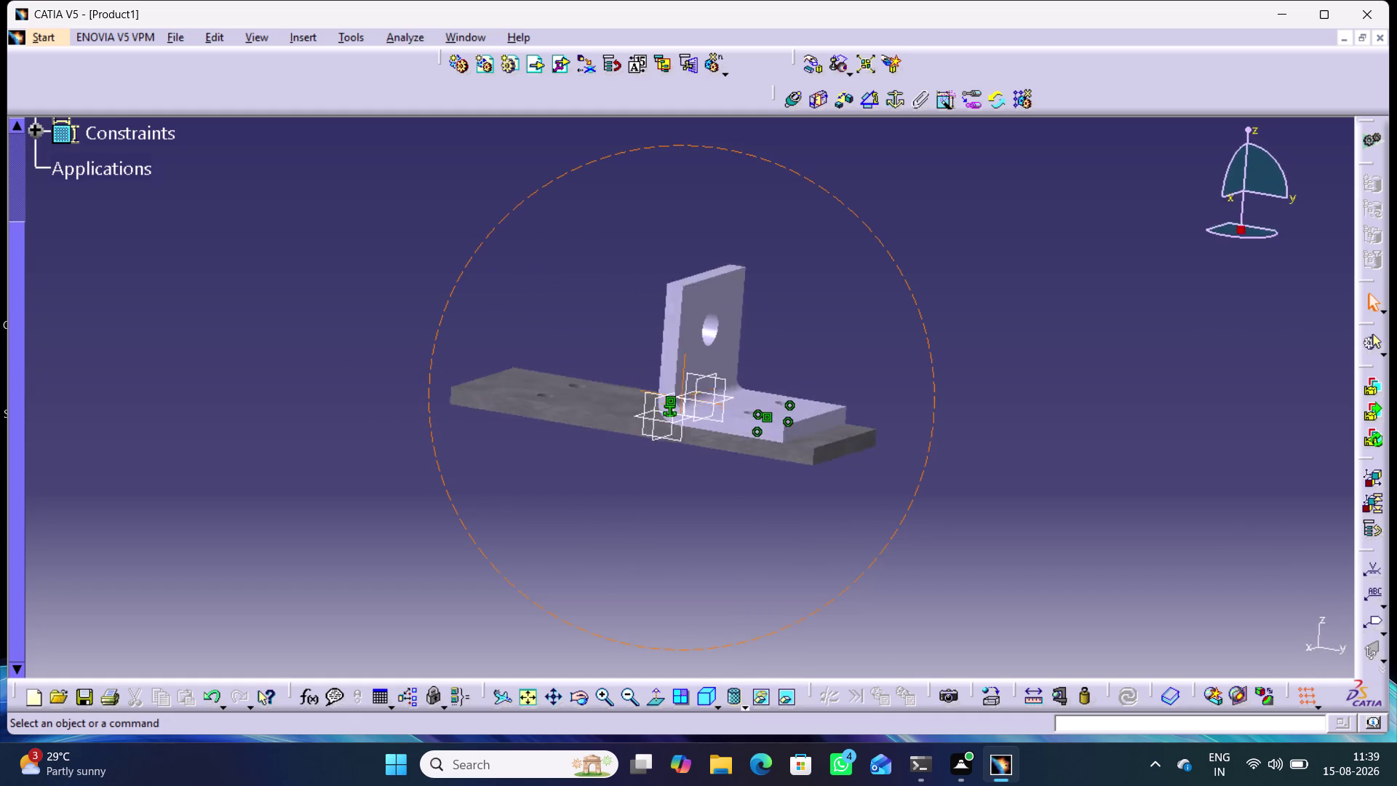
middle_drag(662, 463, 693, 508)
right_drag(663, 463, 692, 508)
Expand the specification tree to list Part1, Part2 and the Constraints set.
click(689, 517)
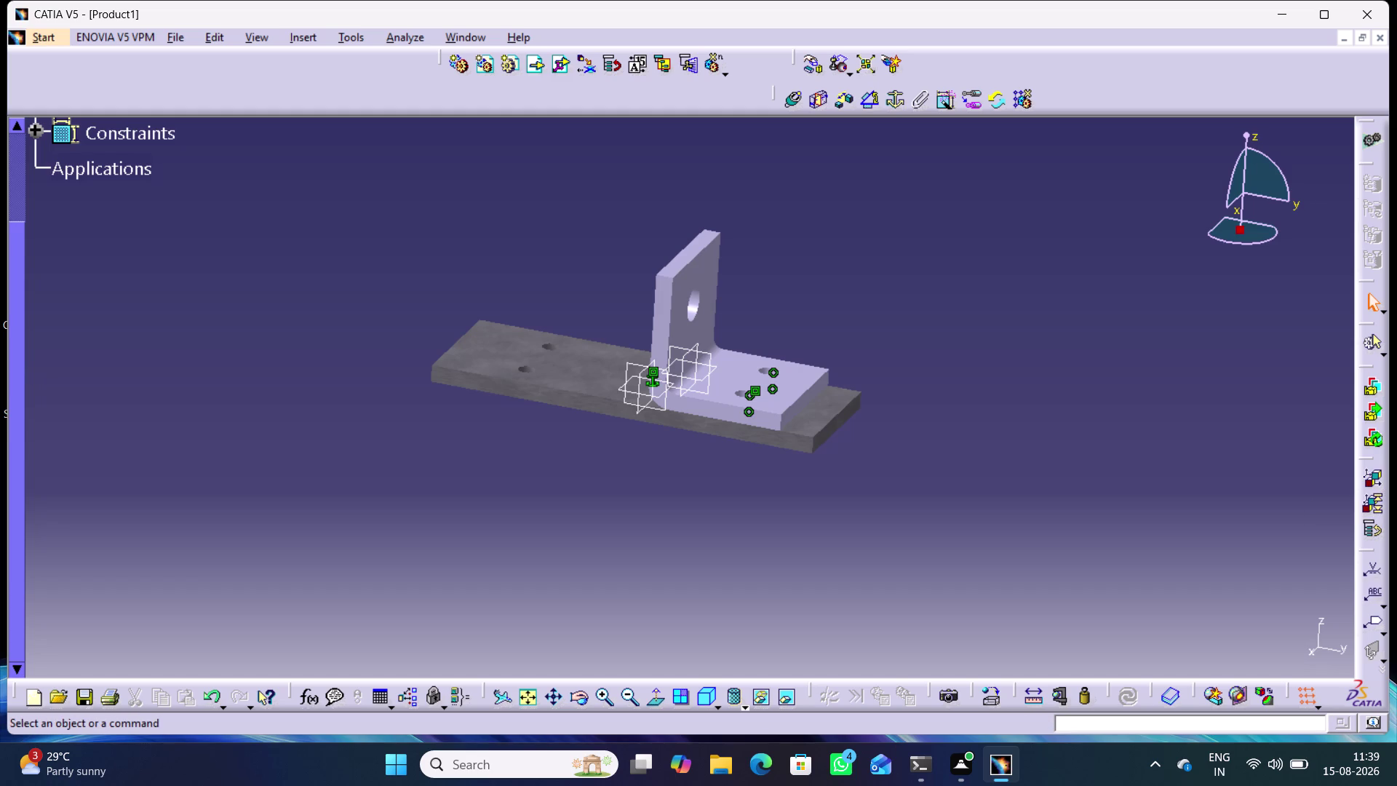
click(950, 364)
scroll(up, 3)
scroll(up, 3)
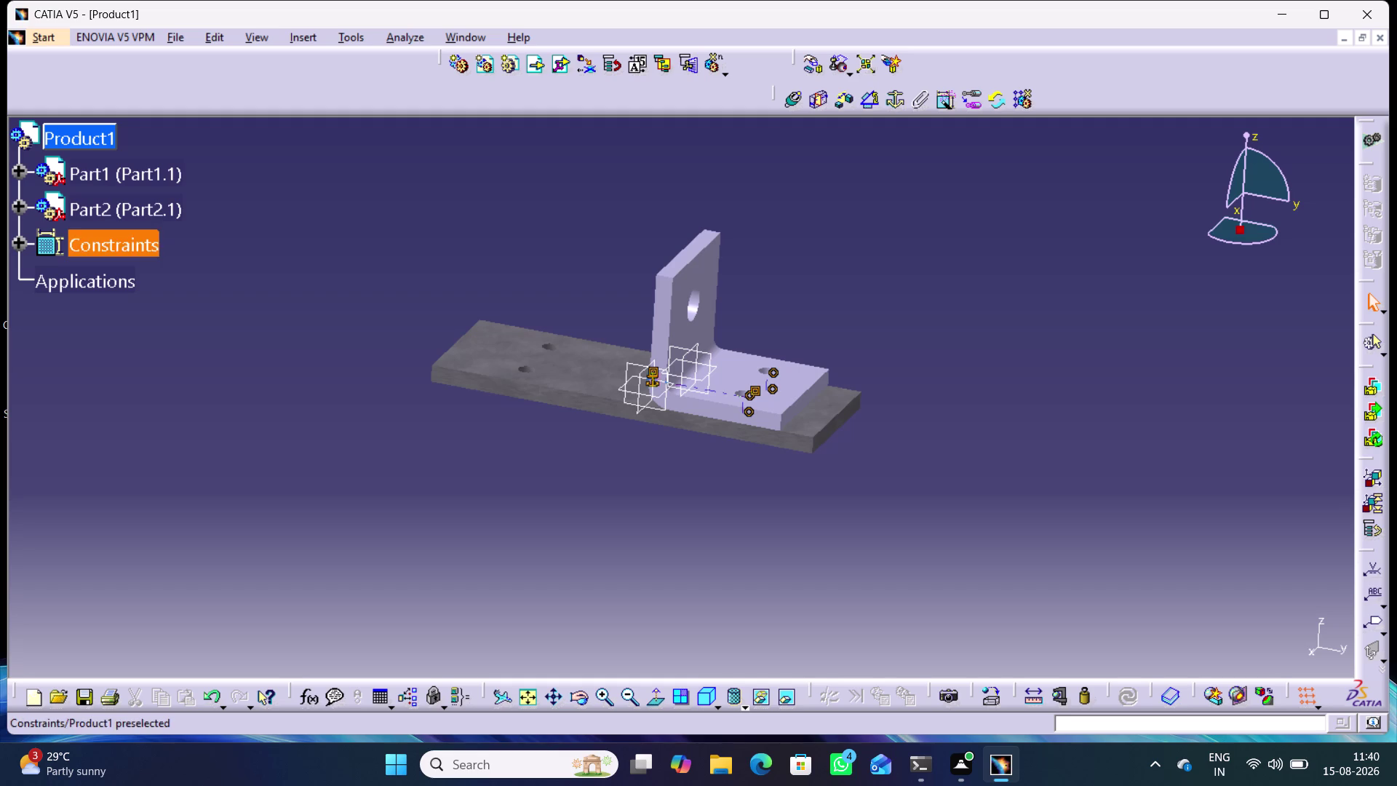
right_click(101, 178)
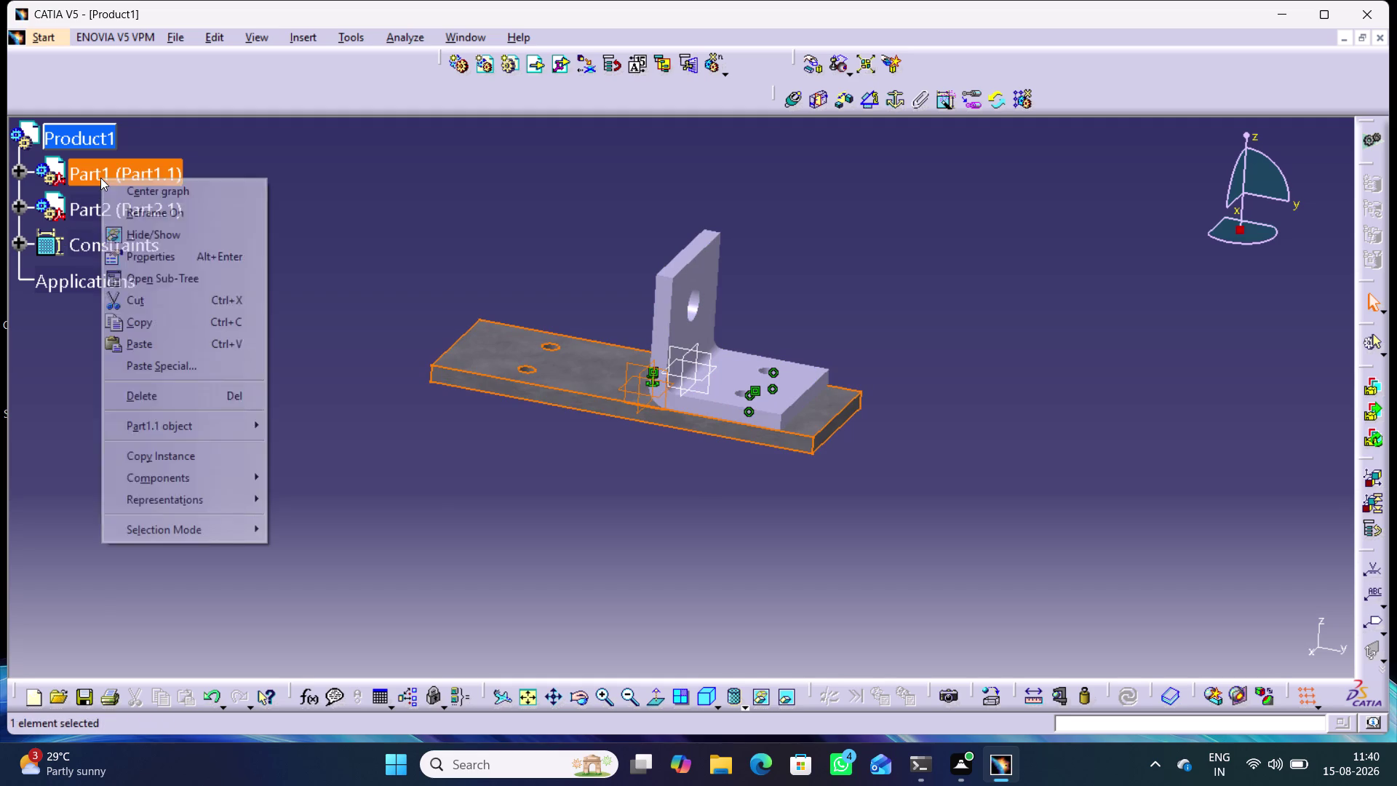
click(206, 423)
click(329, 513)
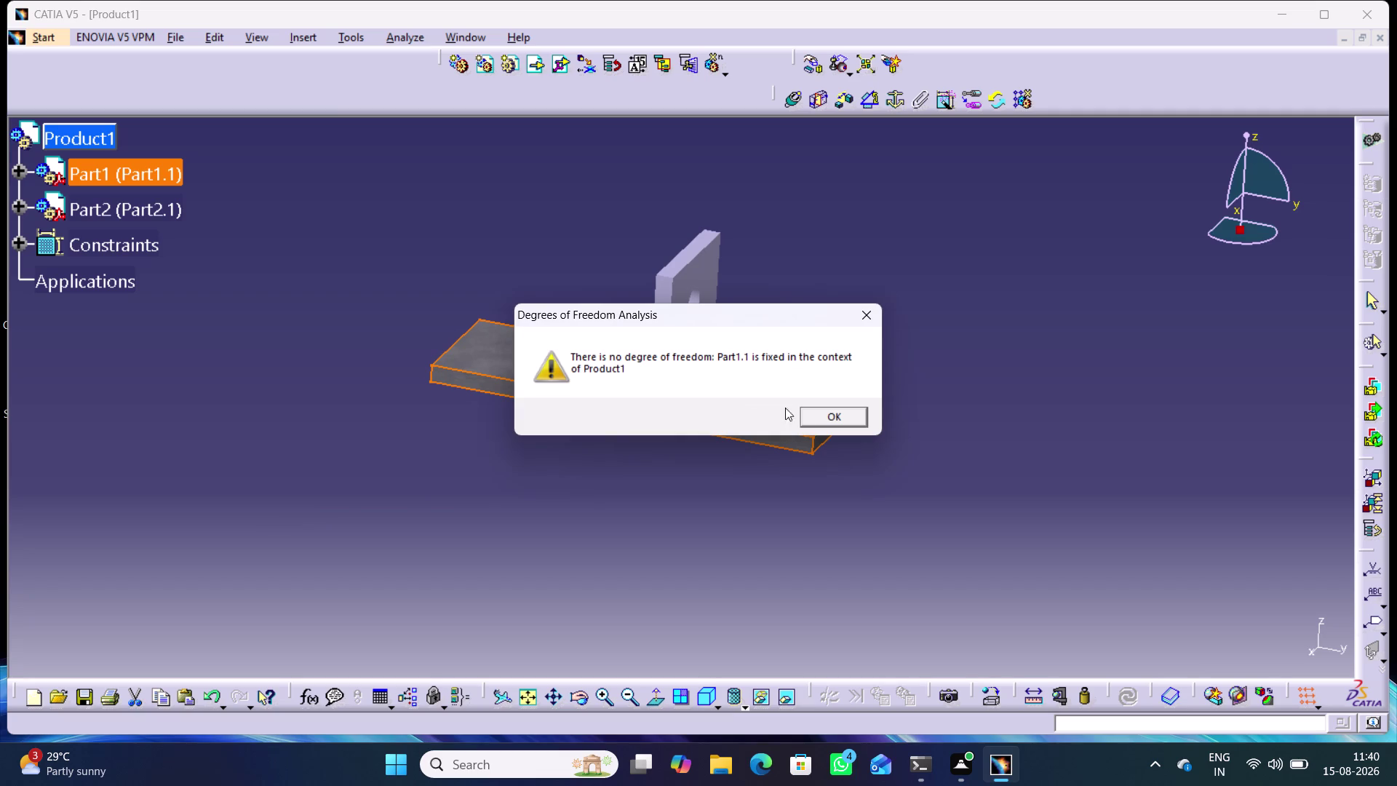
click(828, 414)
right_click(151, 205)
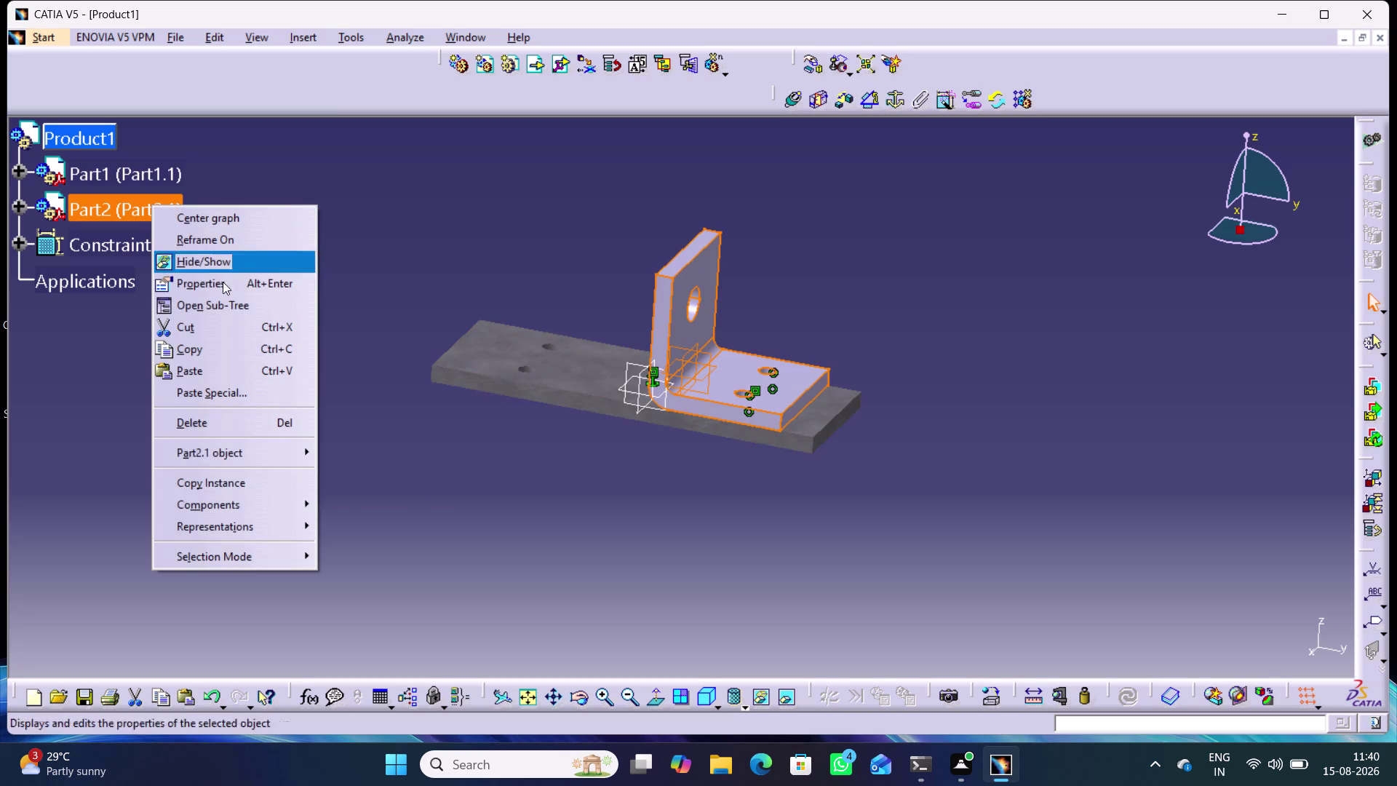
click(246, 452)
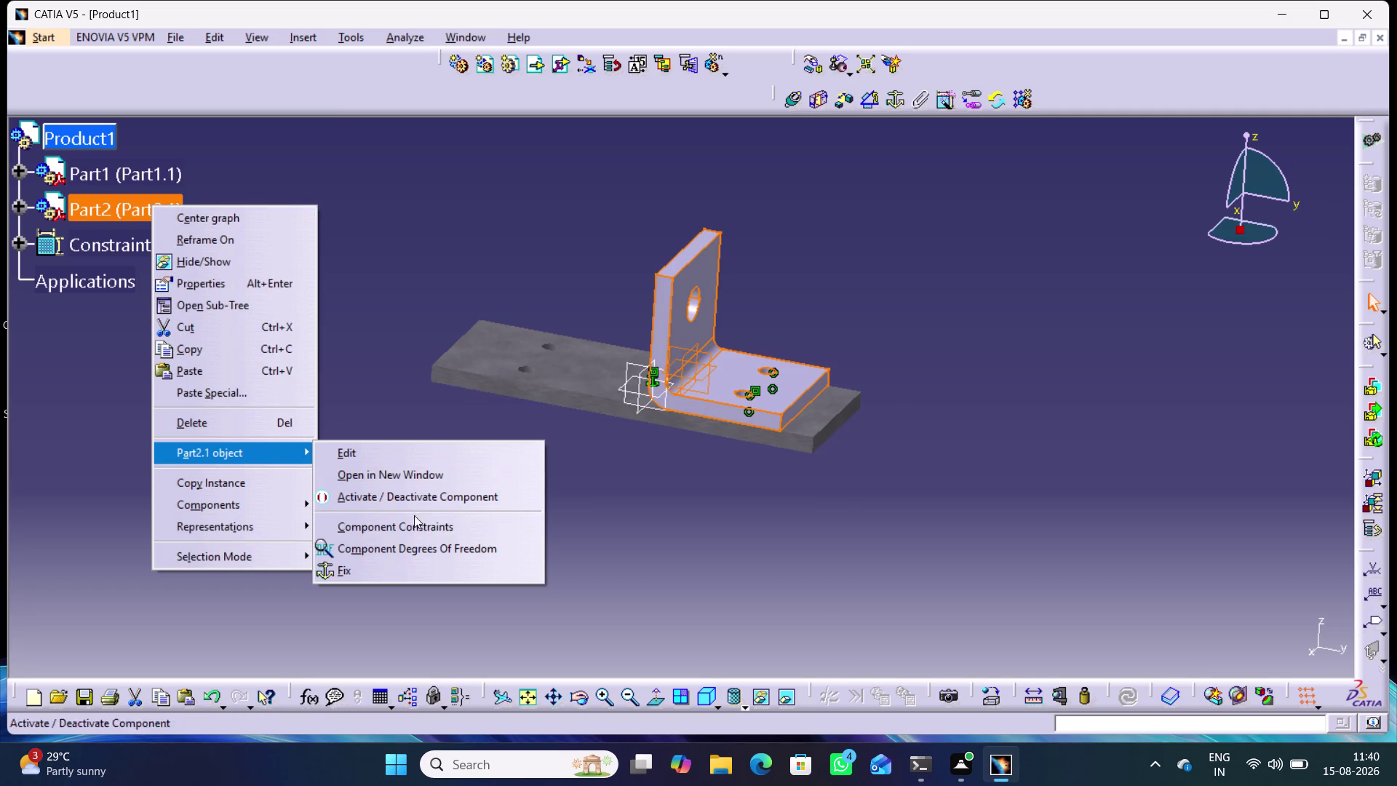
click(416, 545)
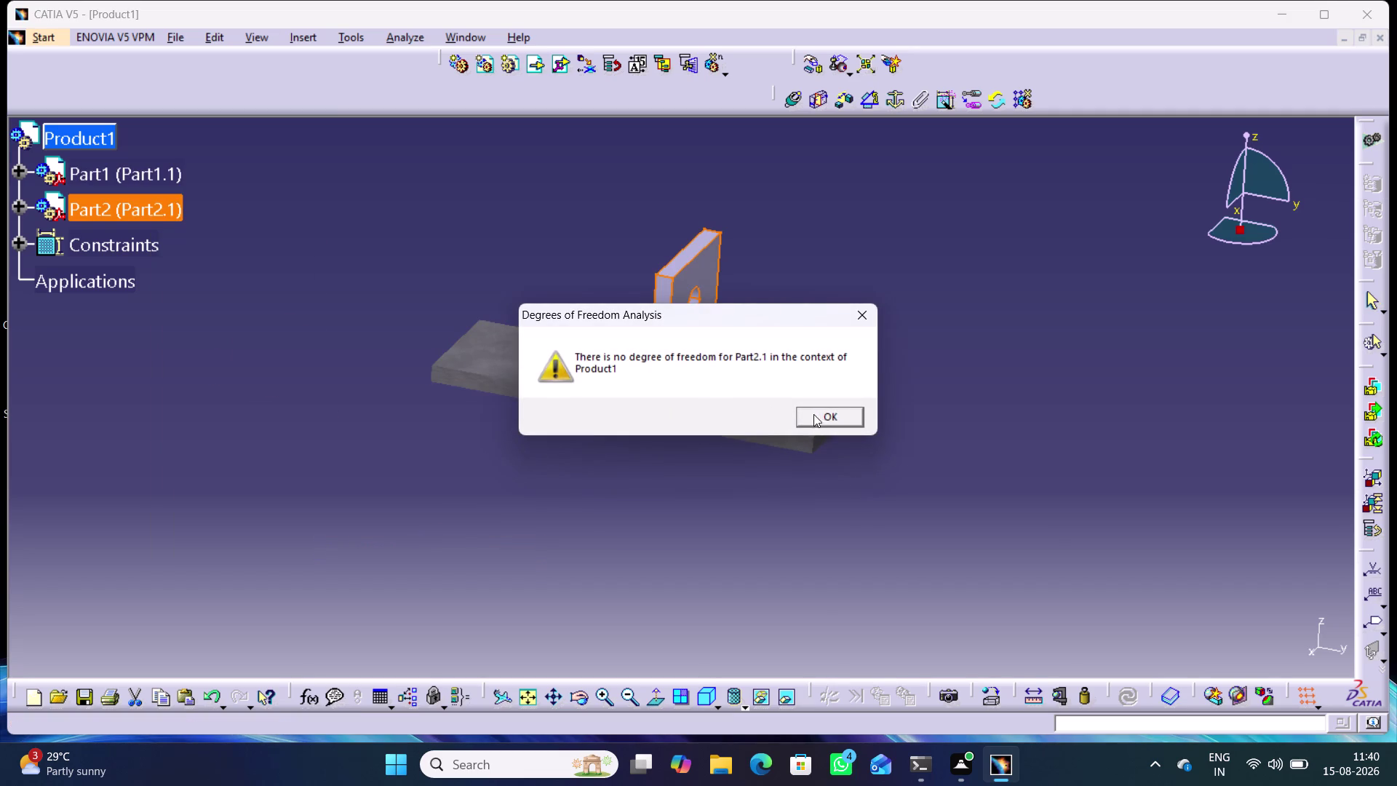
click(823, 413)
click(583, 489)
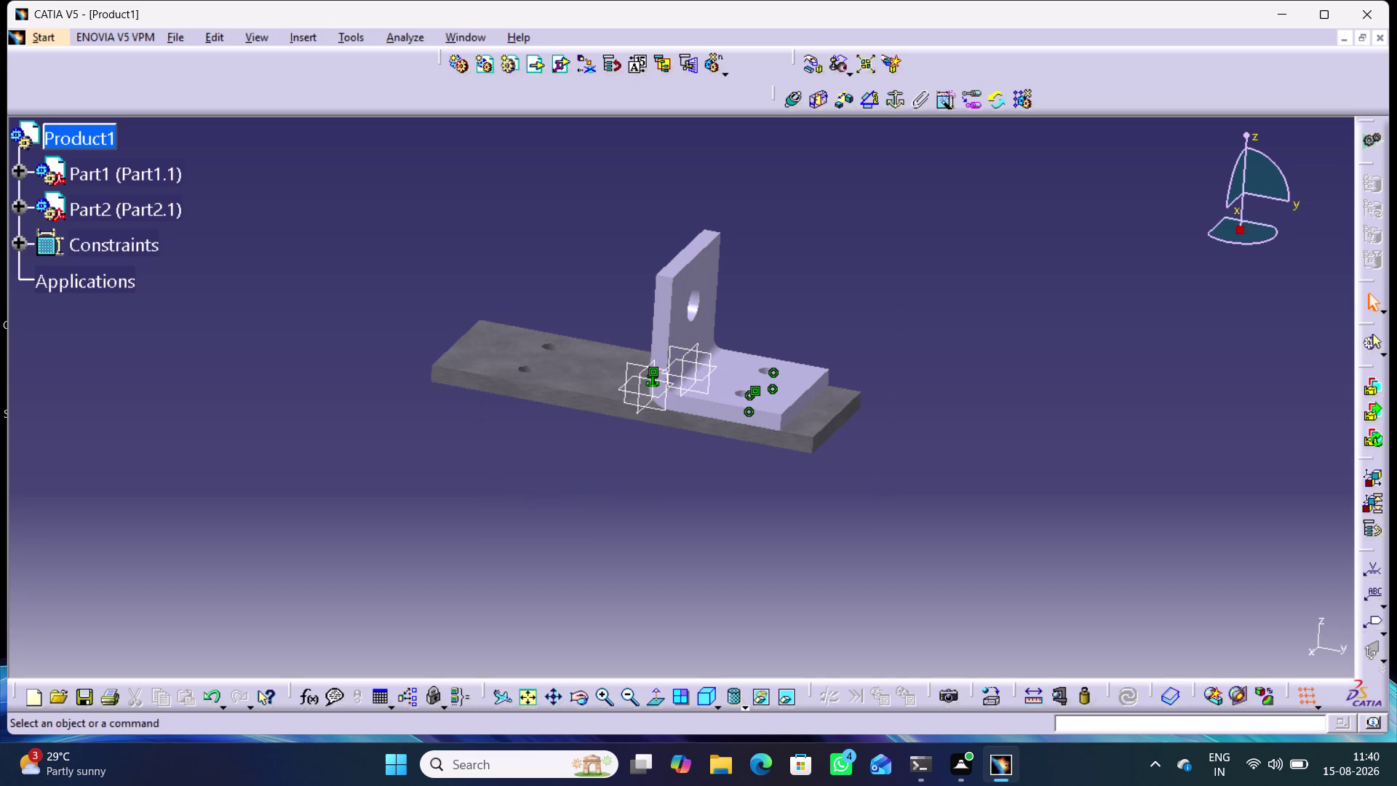
click(84, 142)
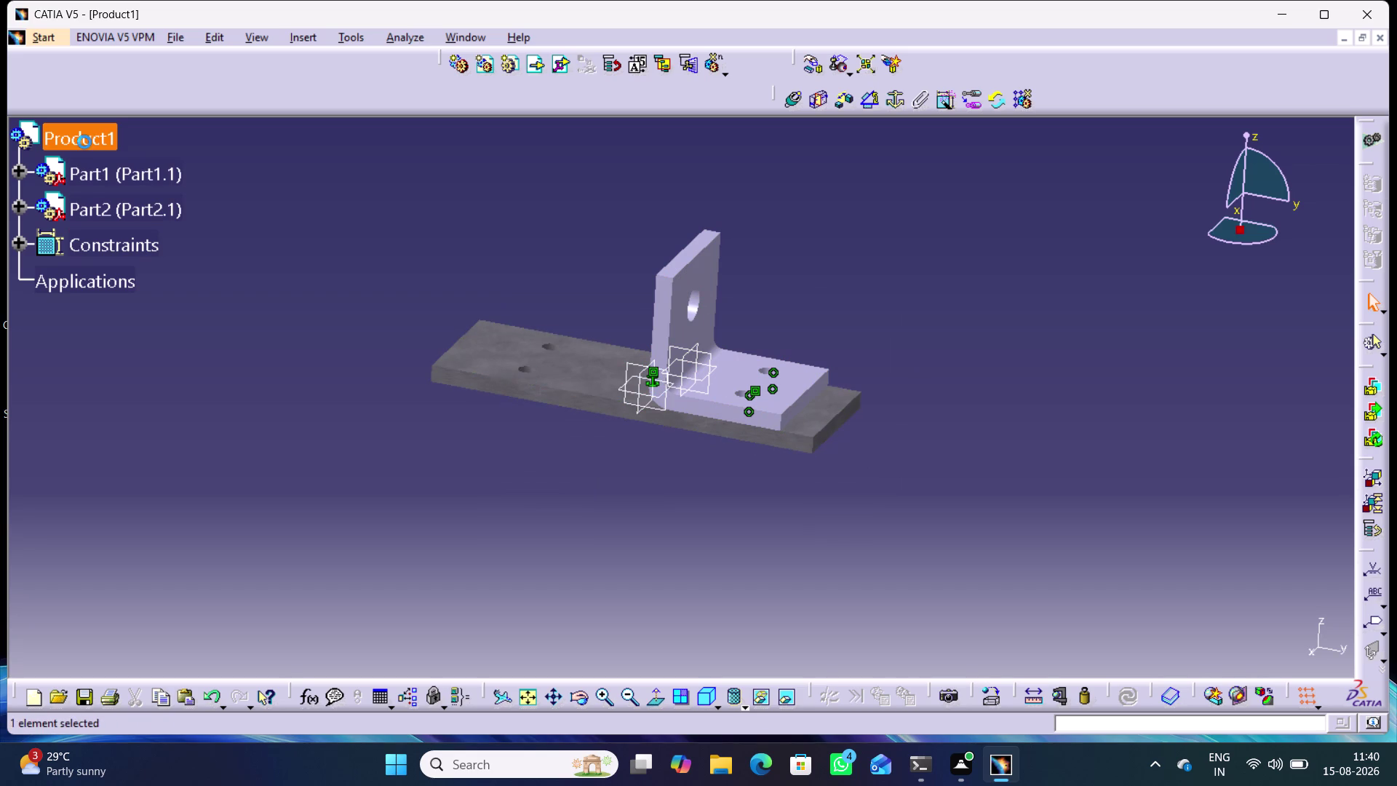
Insert another instance of the Support part file into Product1.
click(538, 65)
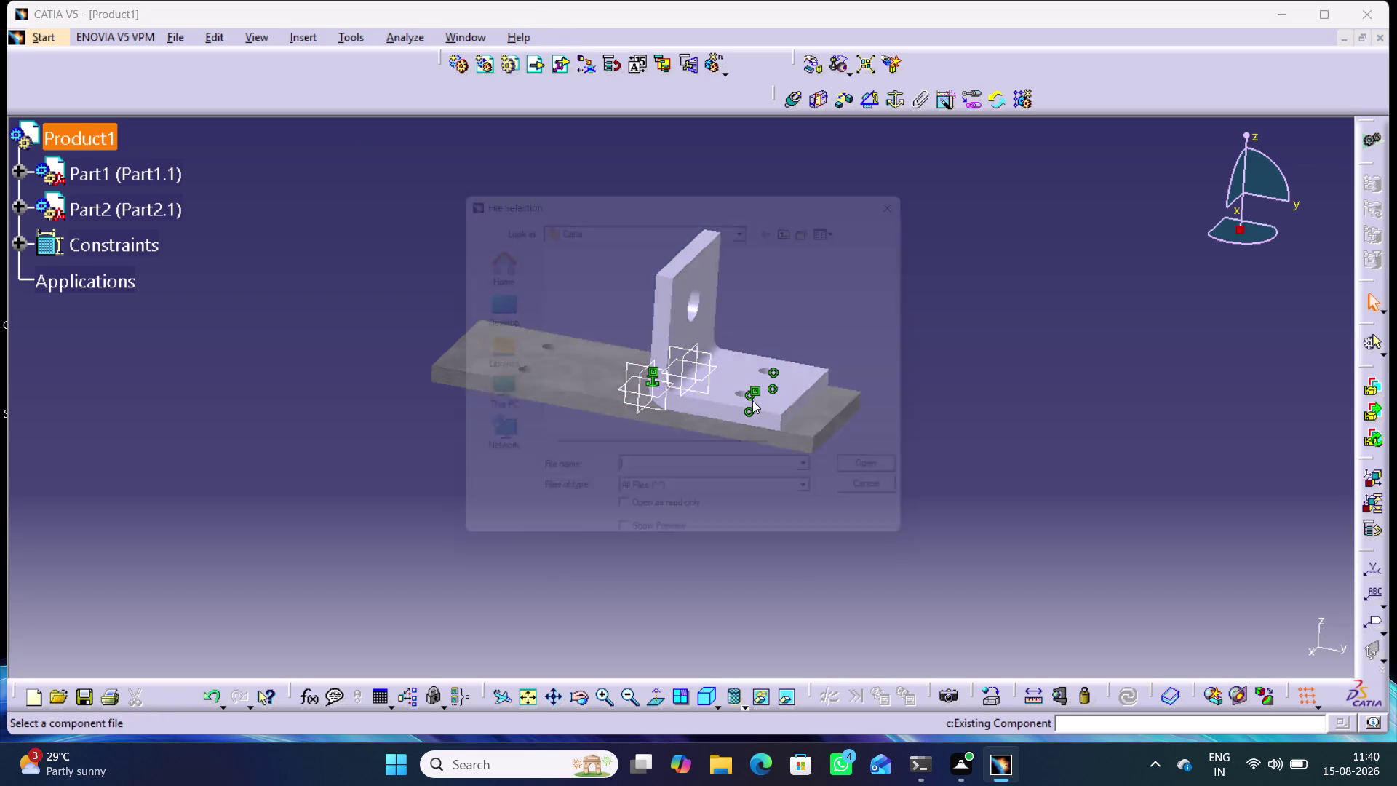
click(595, 353)
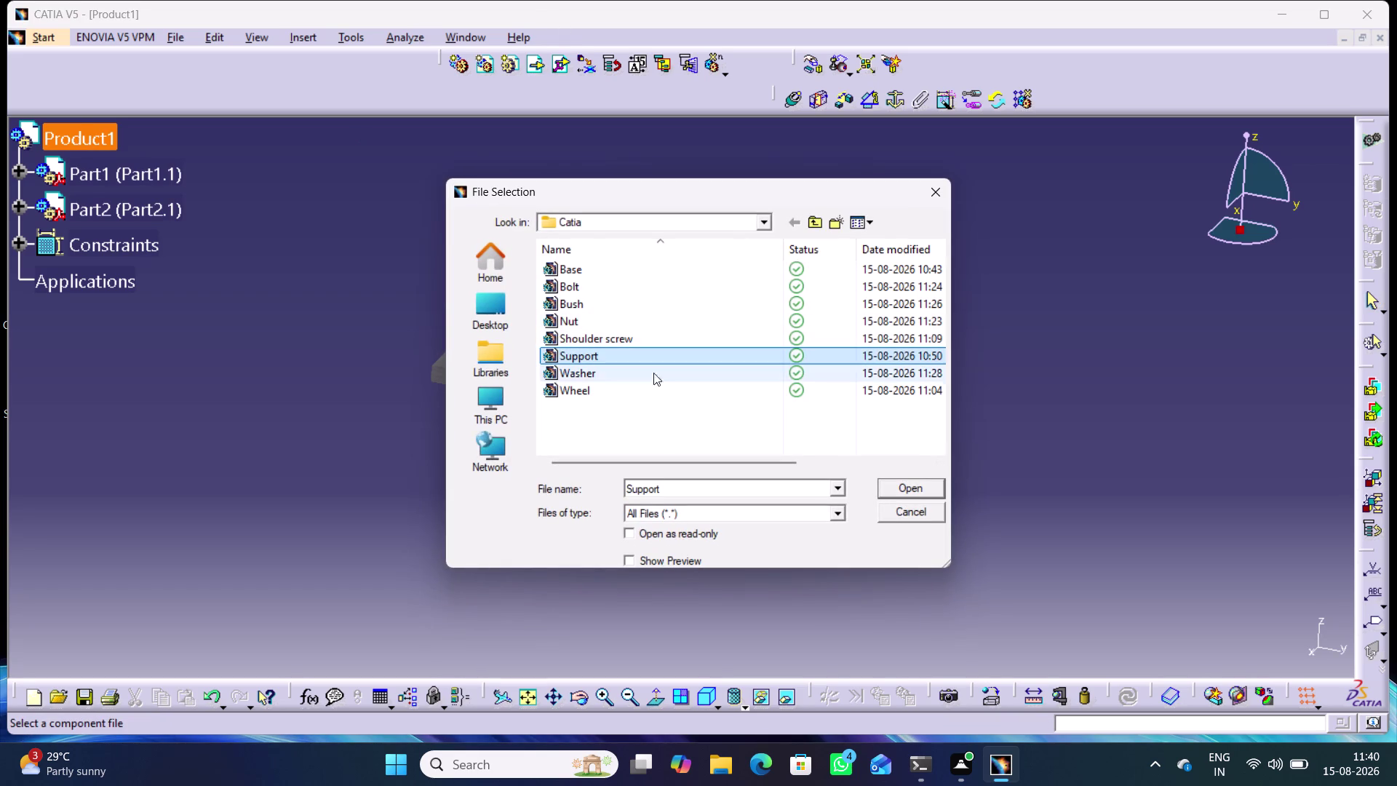
click(898, 489)
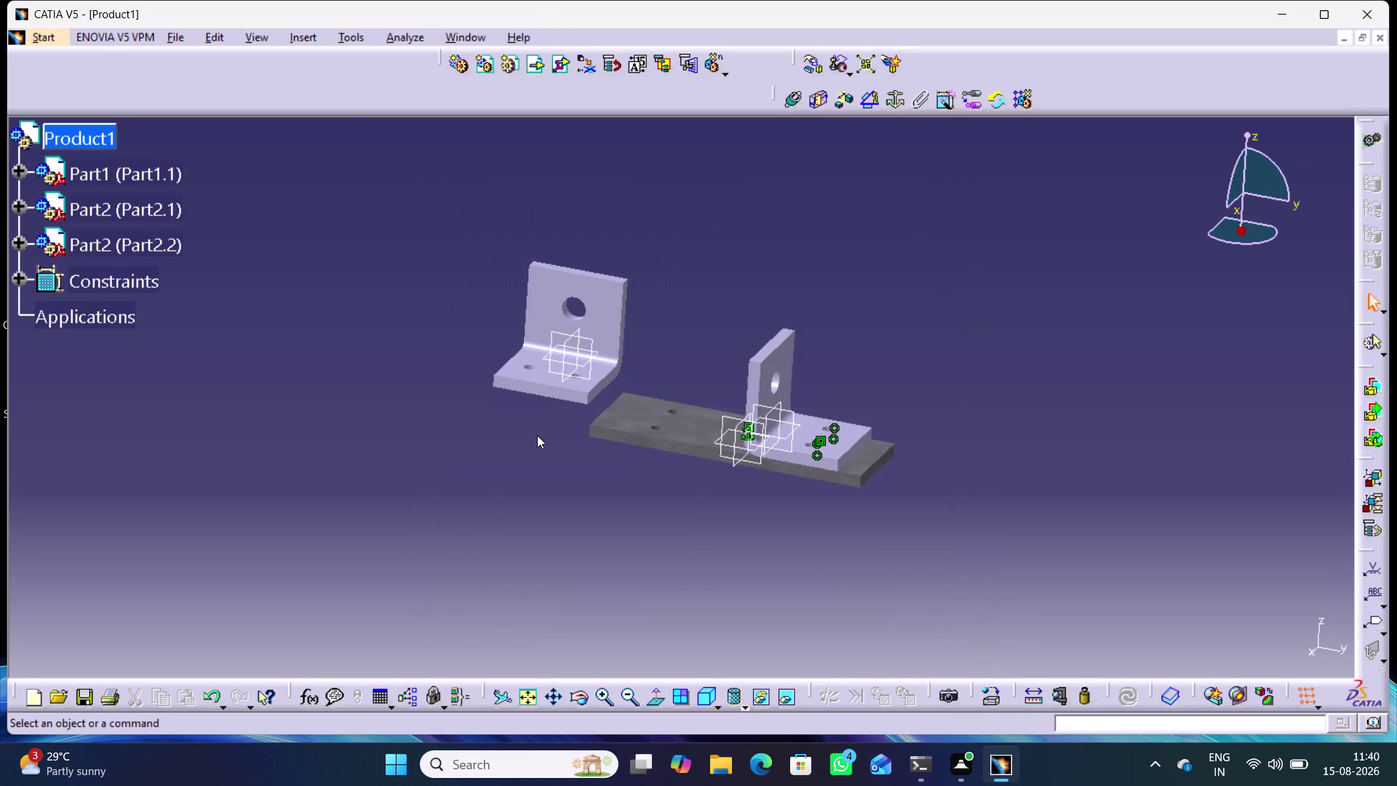
Slide the new Part2.2 bracket within a plane to its own spot beside the plate.
click(816, 68)
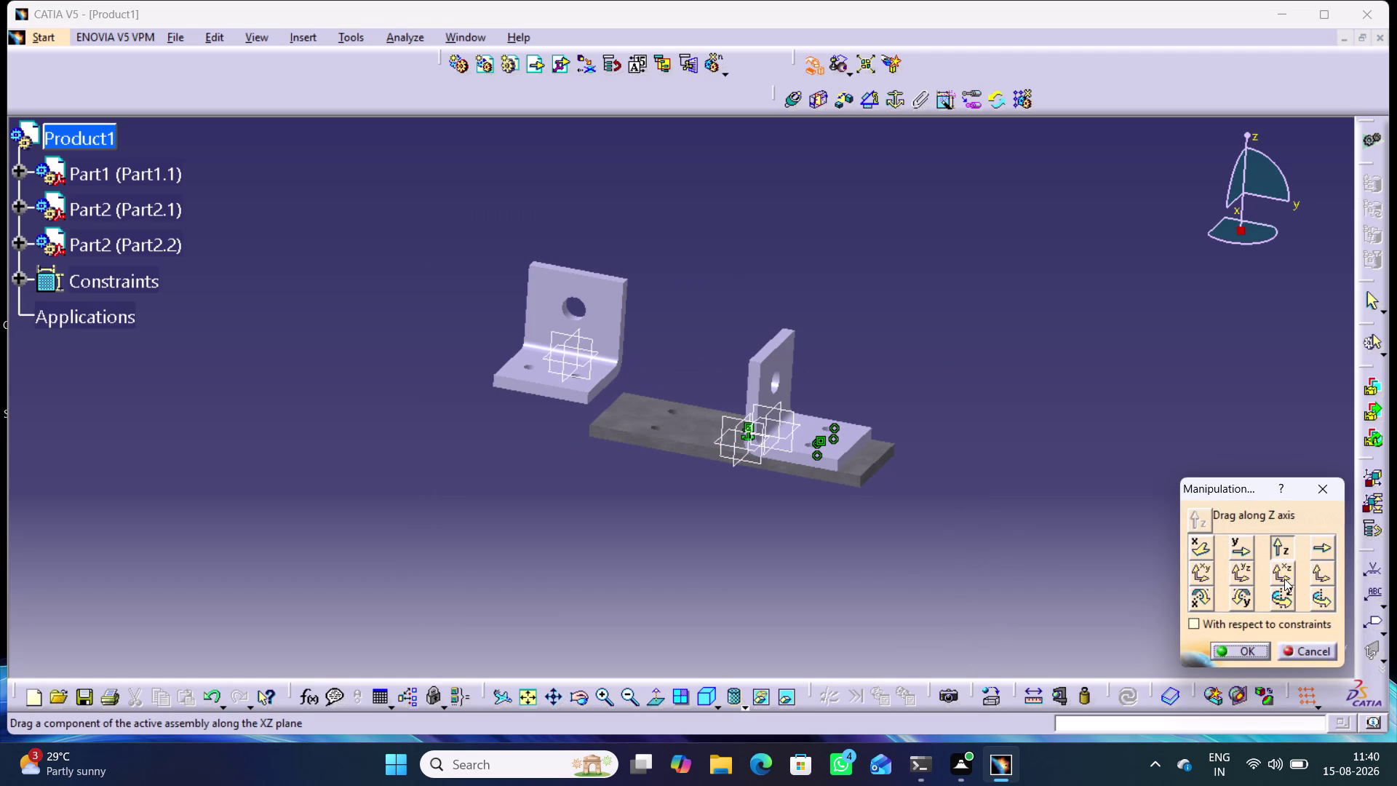
click(1284, 589)
drag(615, 379, 526, 400)
click(1221, 649)
click(976, 306)
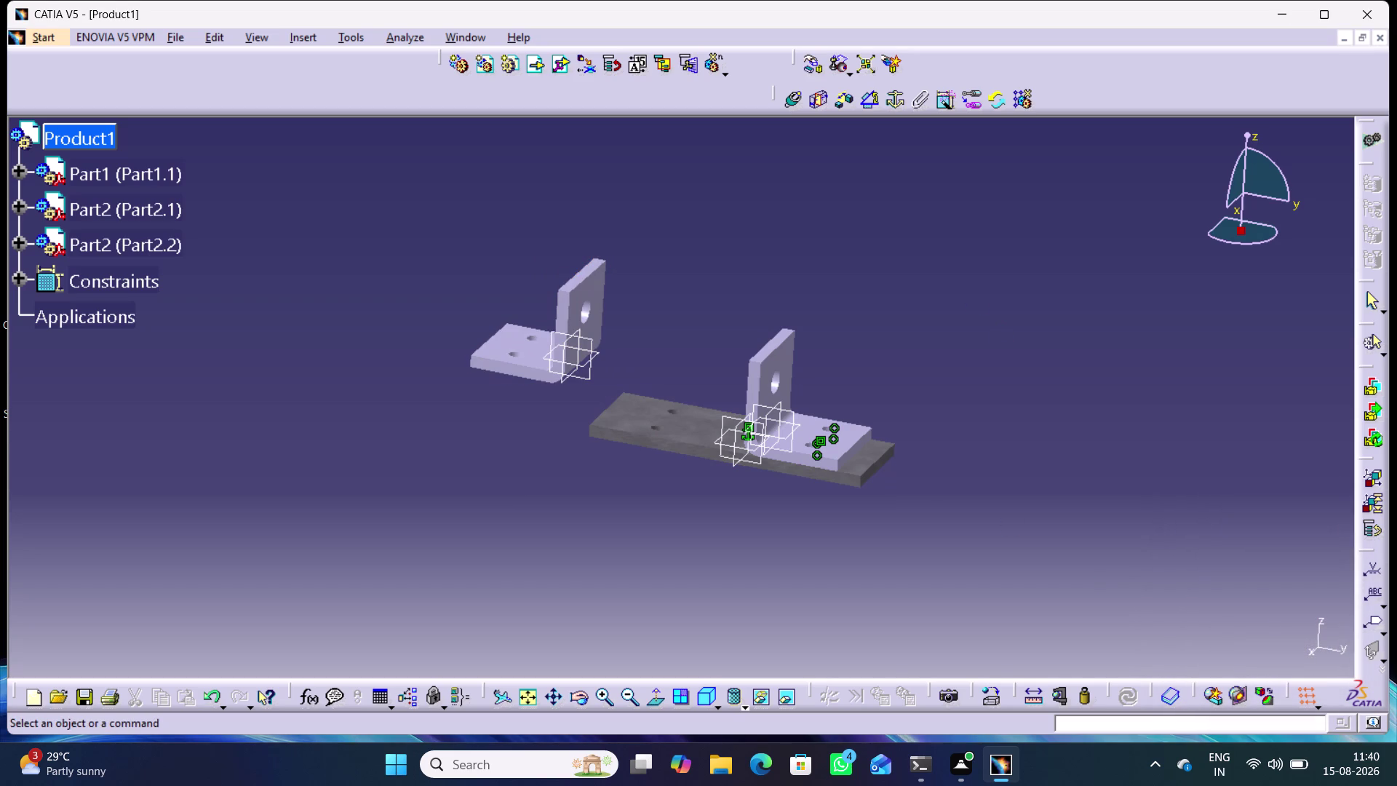
middle_drag(672, 276, 711, 400)
right_drag(676, 276, 711, 400)
middle_drag(680, 353, 674, 344)
right_click(677, 349)
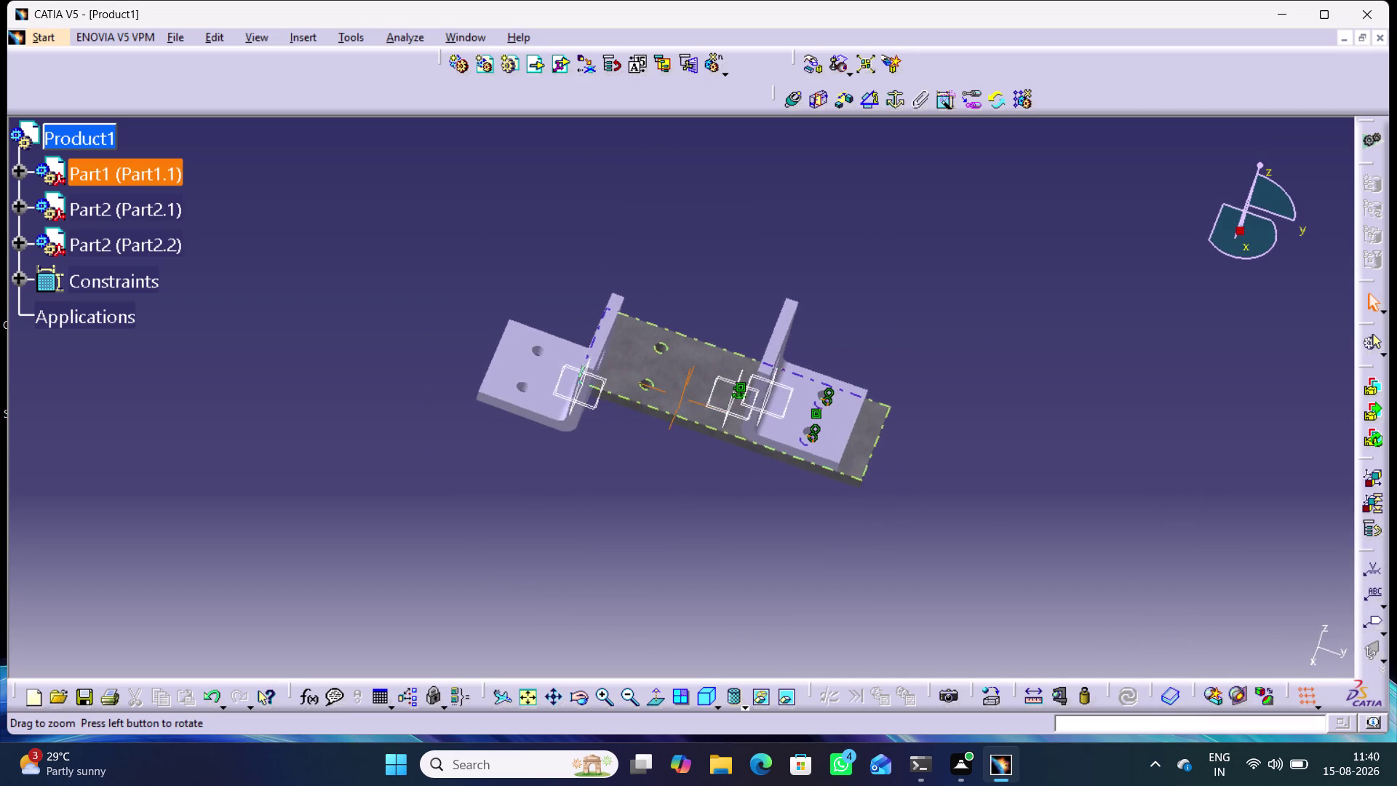
Make Part2.2's upper hole axis coincide with the matching base plate hole axis.
middle_drag(674, 343, 673, 325)
middle_drag(698, 302, 690, 270)
right_click(698, 301)
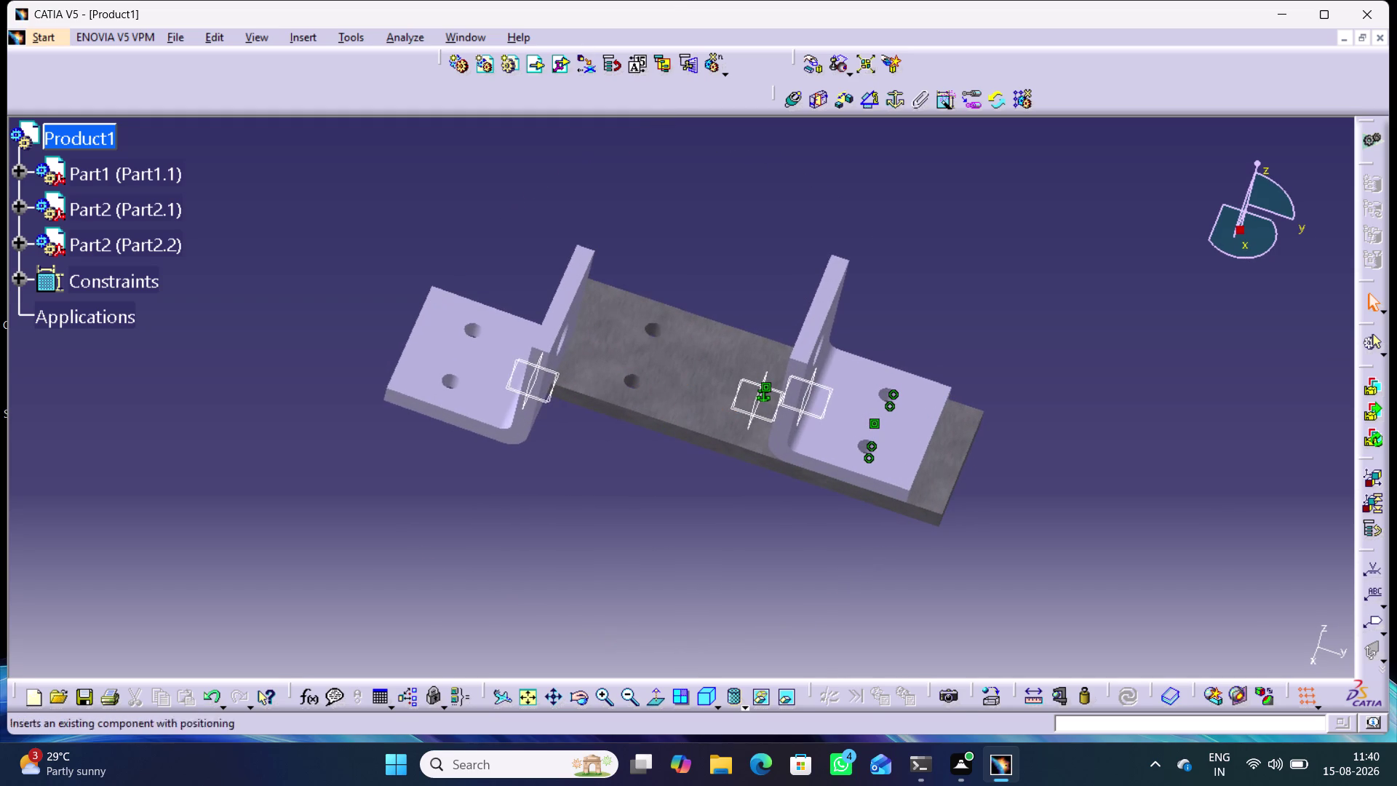
middle_drag(658, 252, 652, 209)
right_click(657, 252)
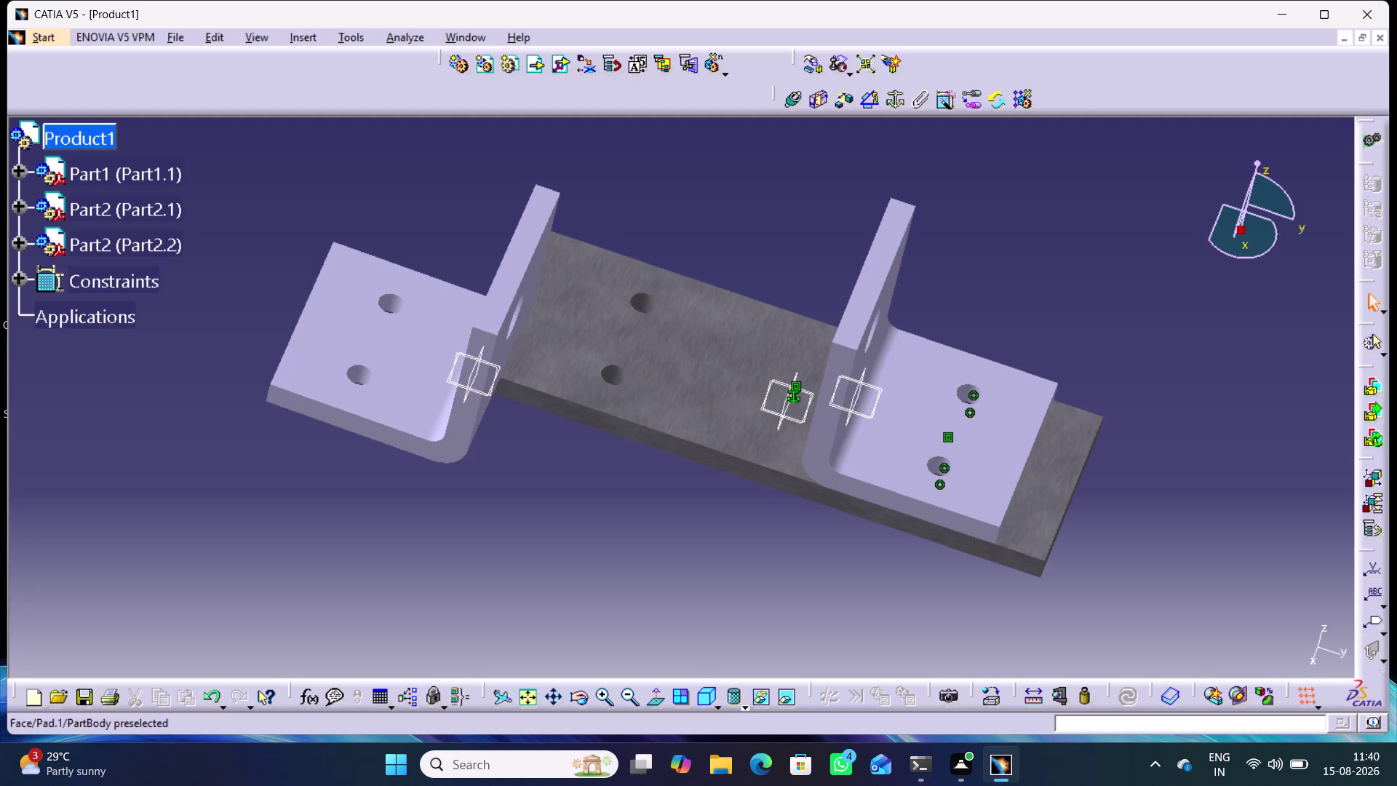
scroll(up, 3)
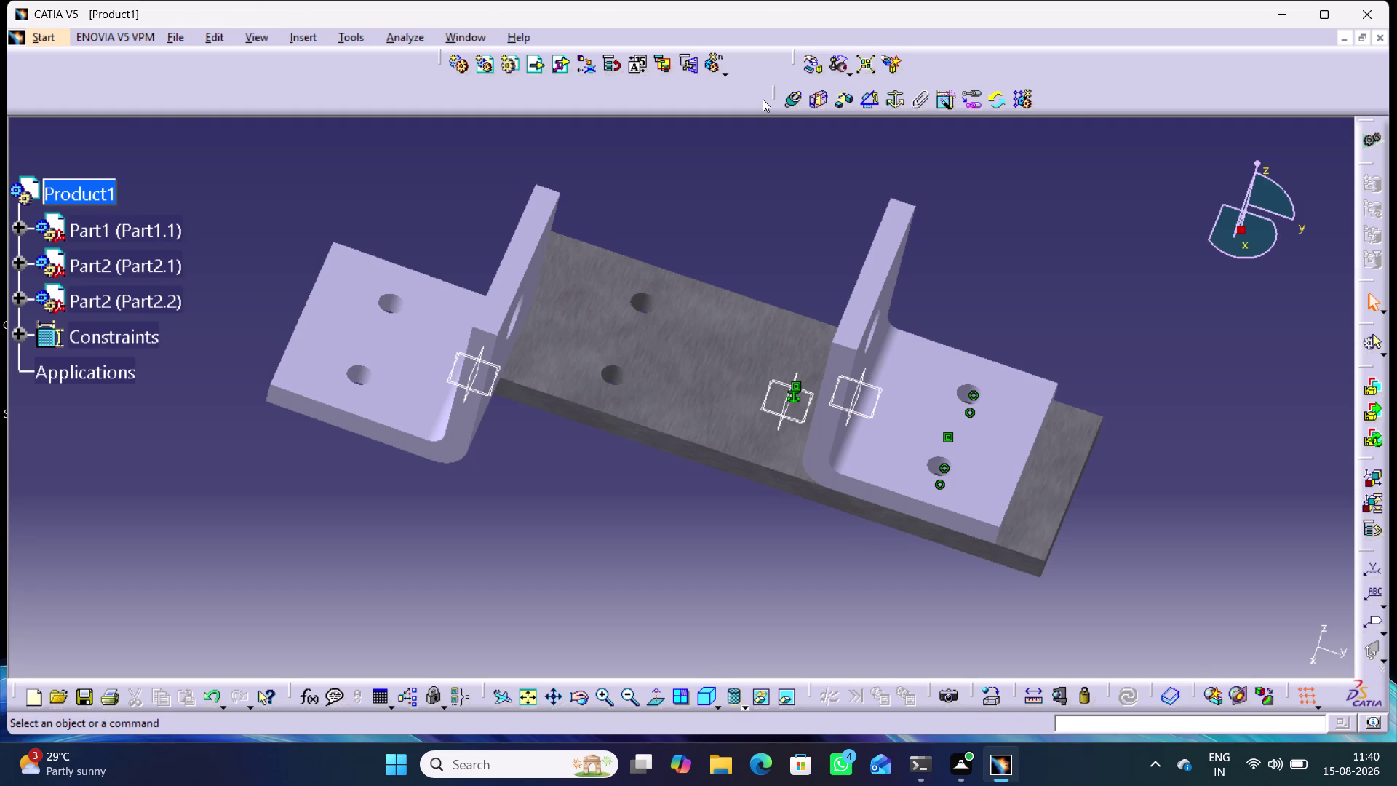
click(796, 101)
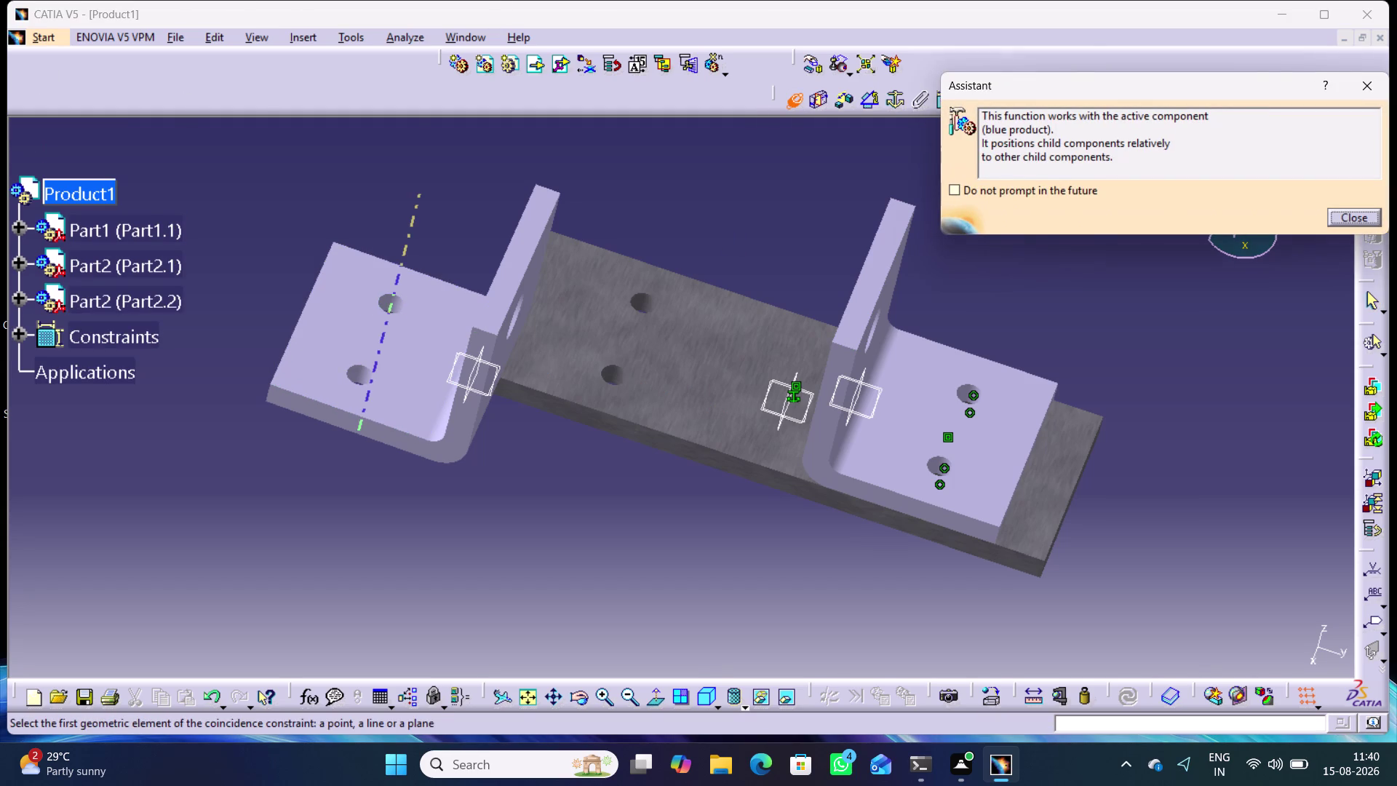
click(398, 297)
click(647, 302)
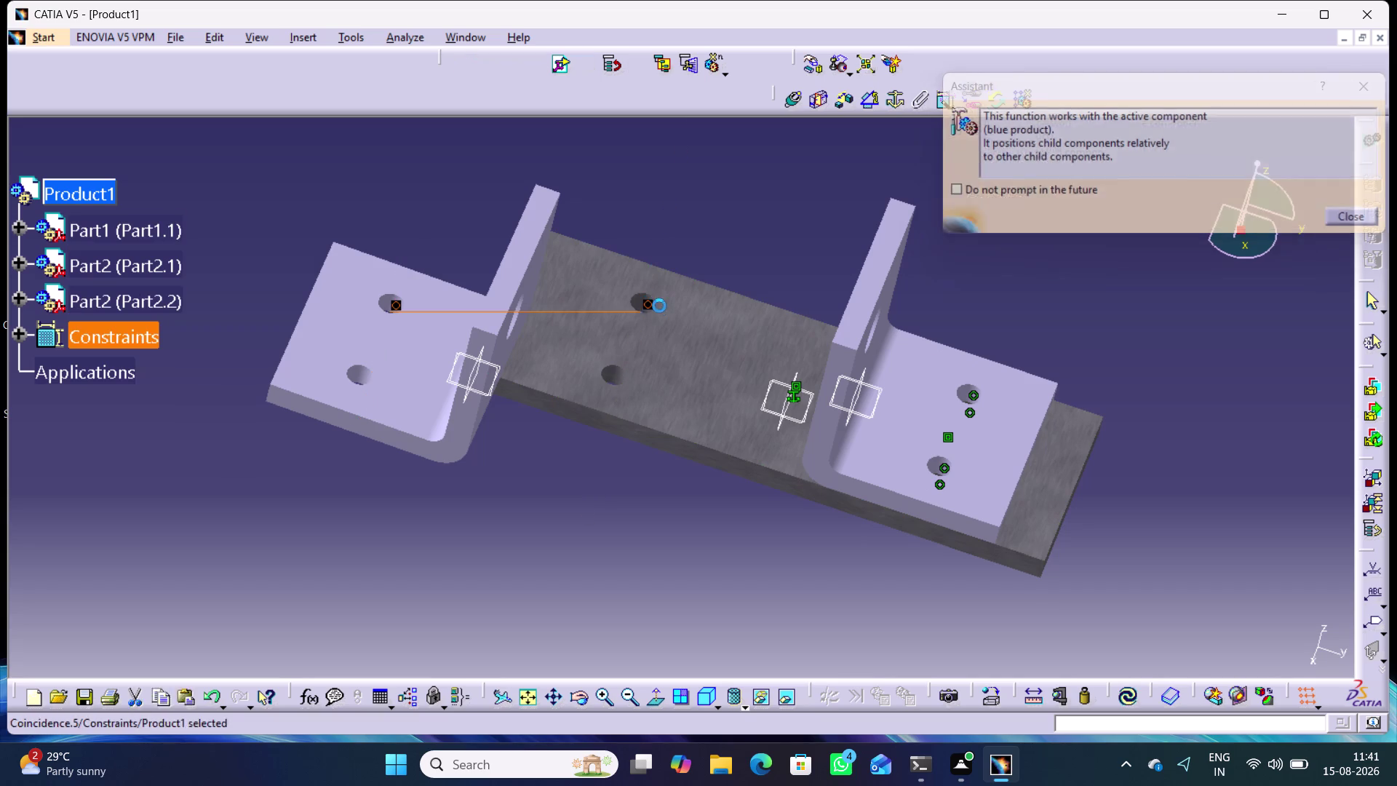
Make Part2.2's lower hole axis coincide with its plate hole and update the assembly.
click(793, 102)
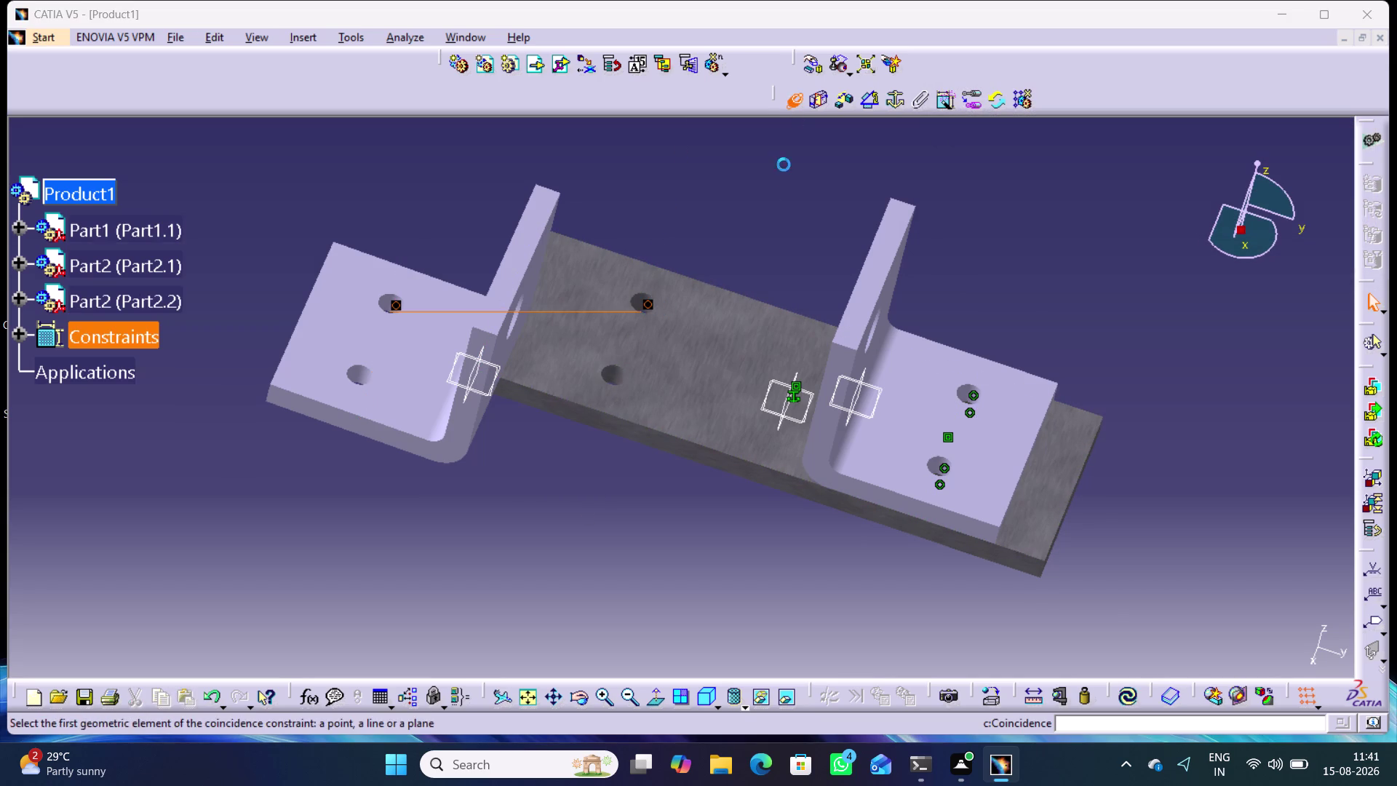
click(622, 374)
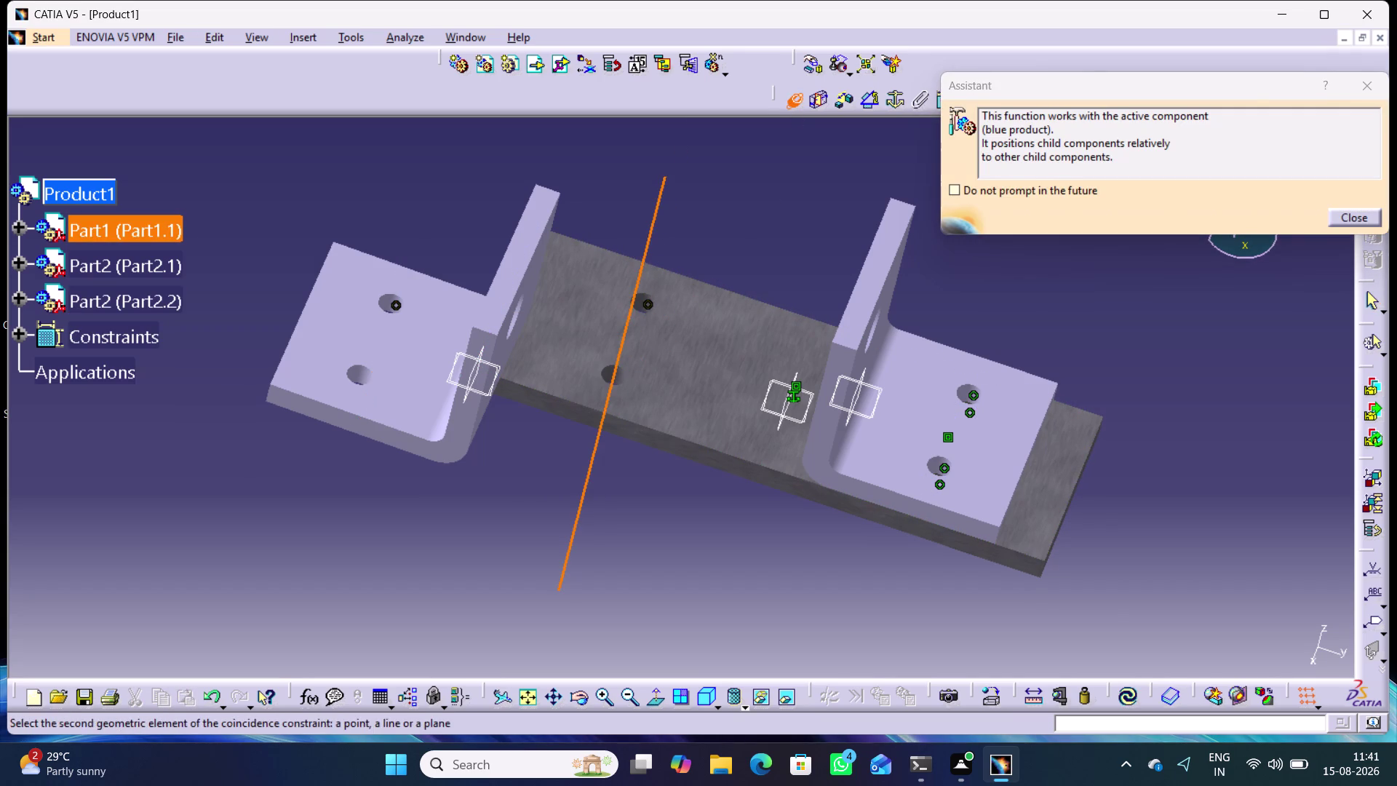
click(364, 375)
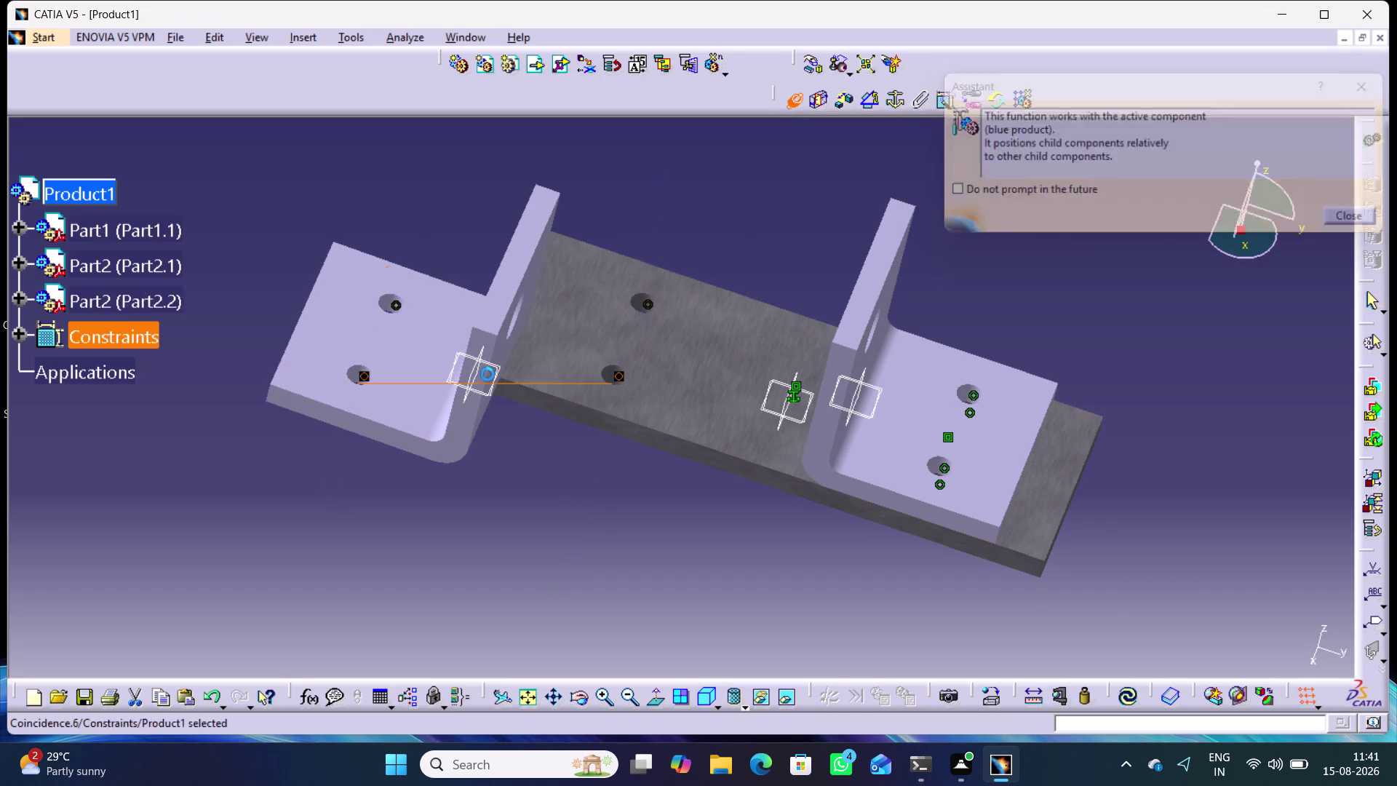
click(1122, 696)
middle_drag(668, 503, 722, 305)
right_drag(668, 504, 723, 306)
click(1146, 543)
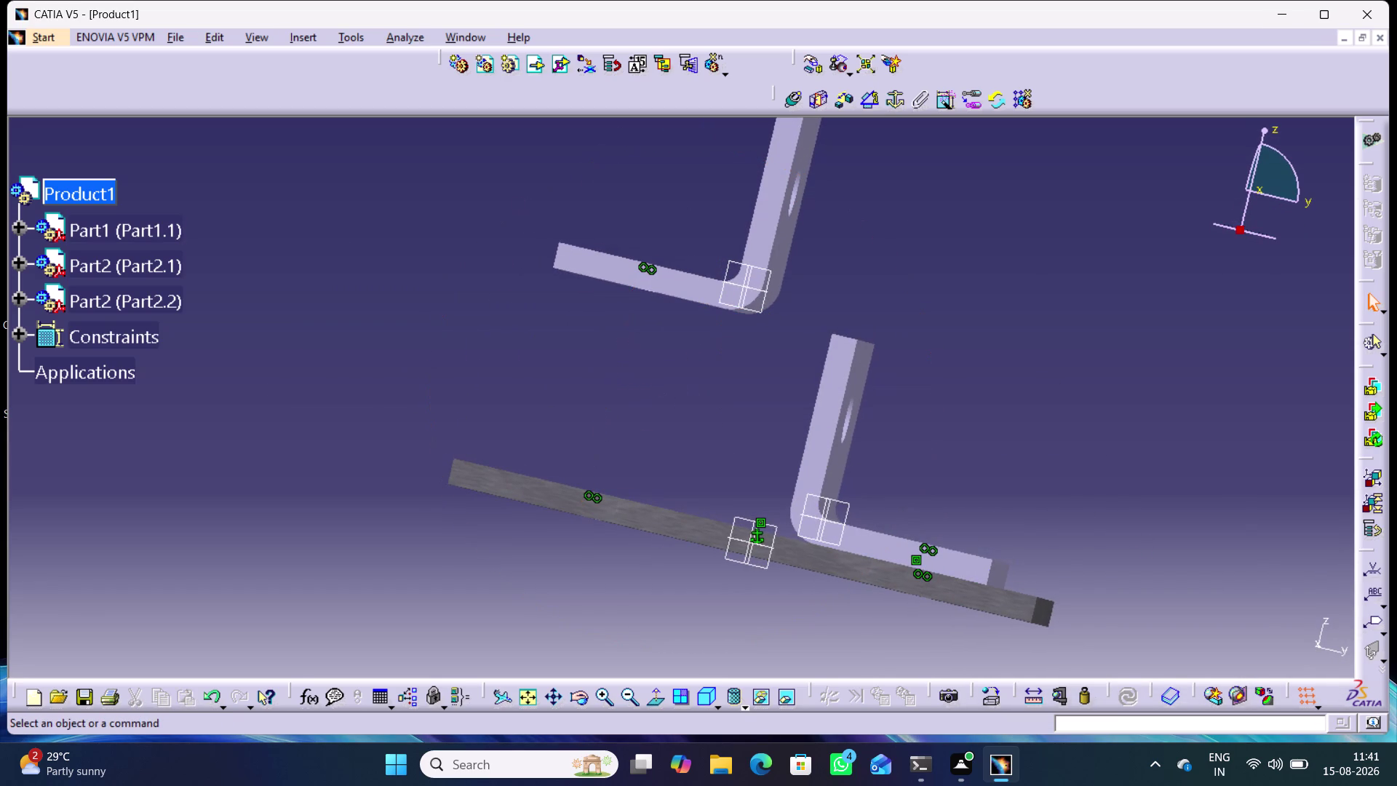
drag(691, 284, 863, 281)
drag(671, 282, 675, 330)
click(838, 253)
click(800, 104)
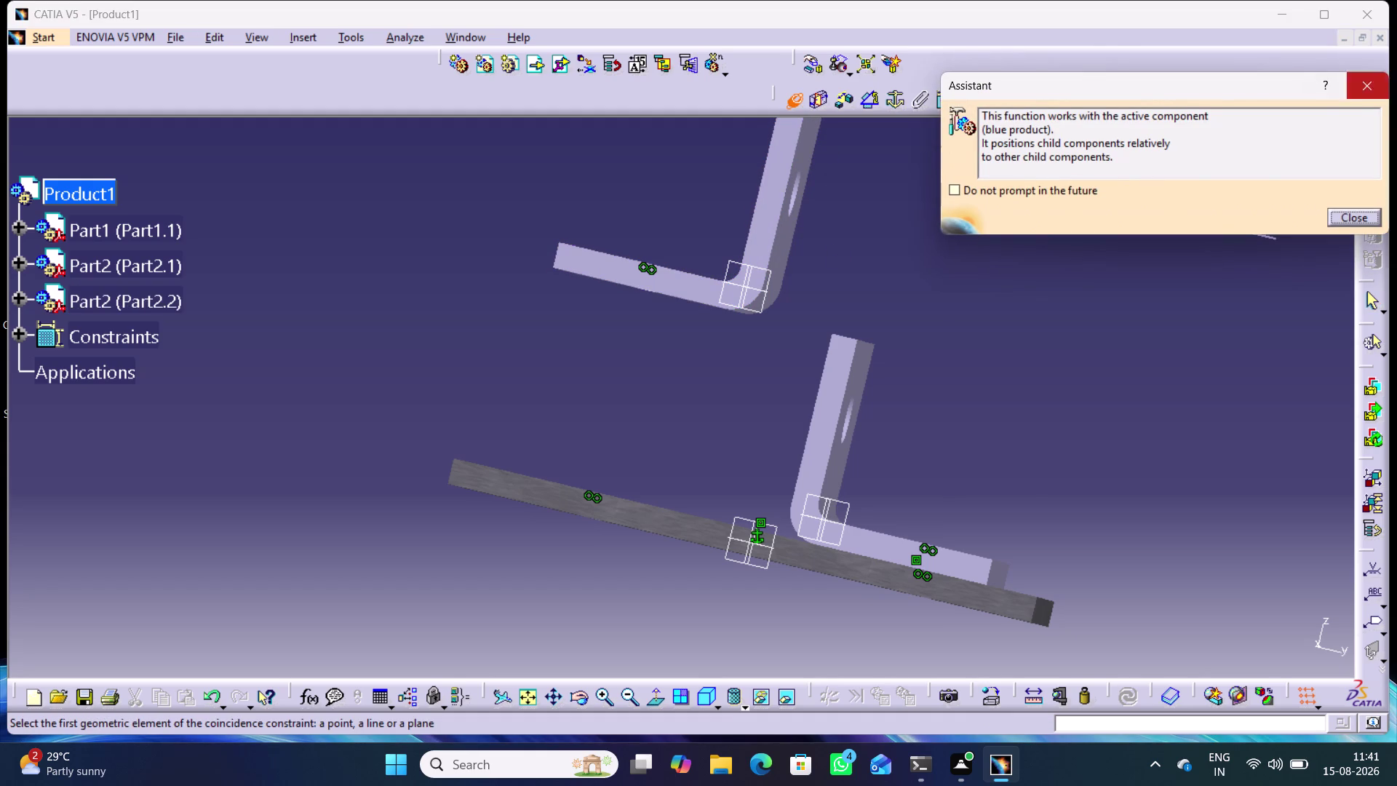
click(1374, 87)
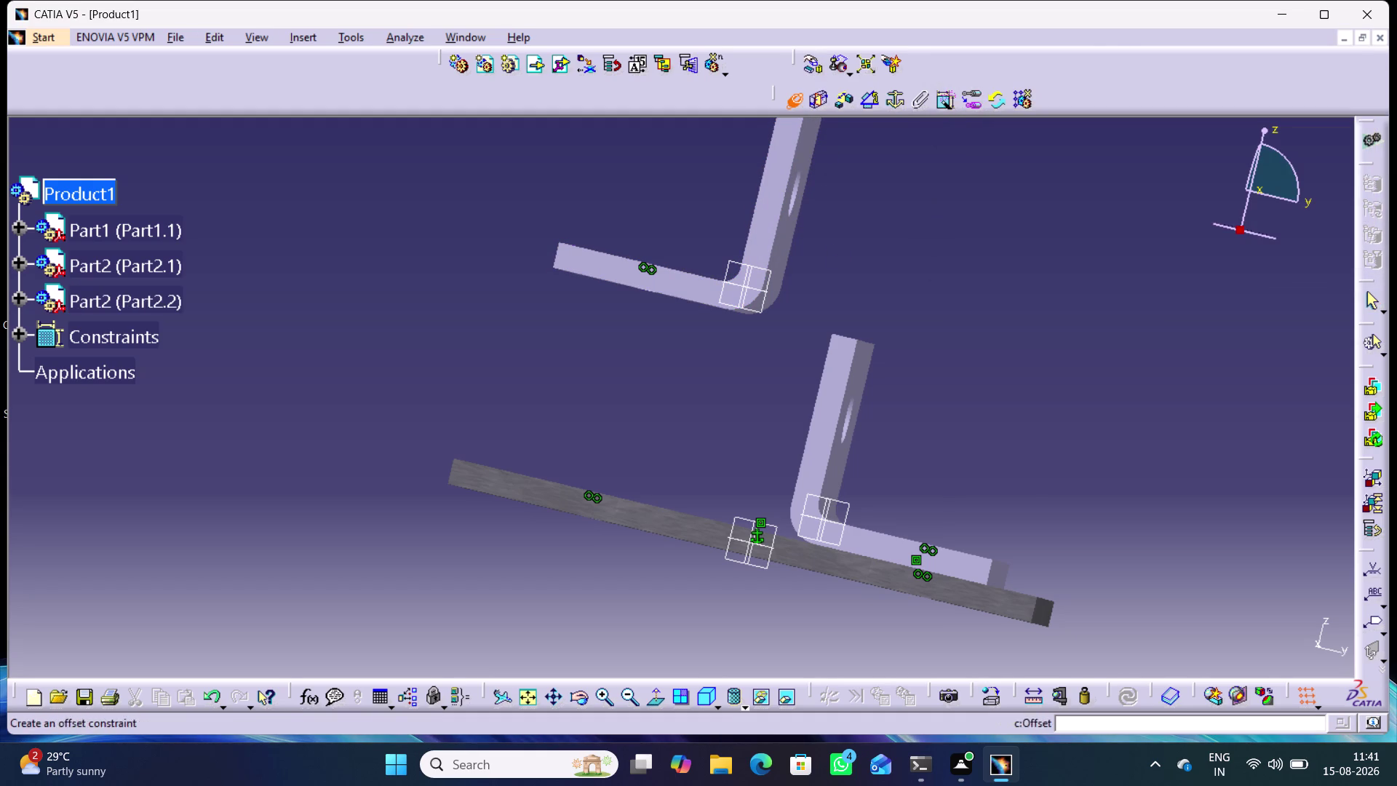
click(860, 167)
click(796, 101)
click(865, 153)
click(815, 62)
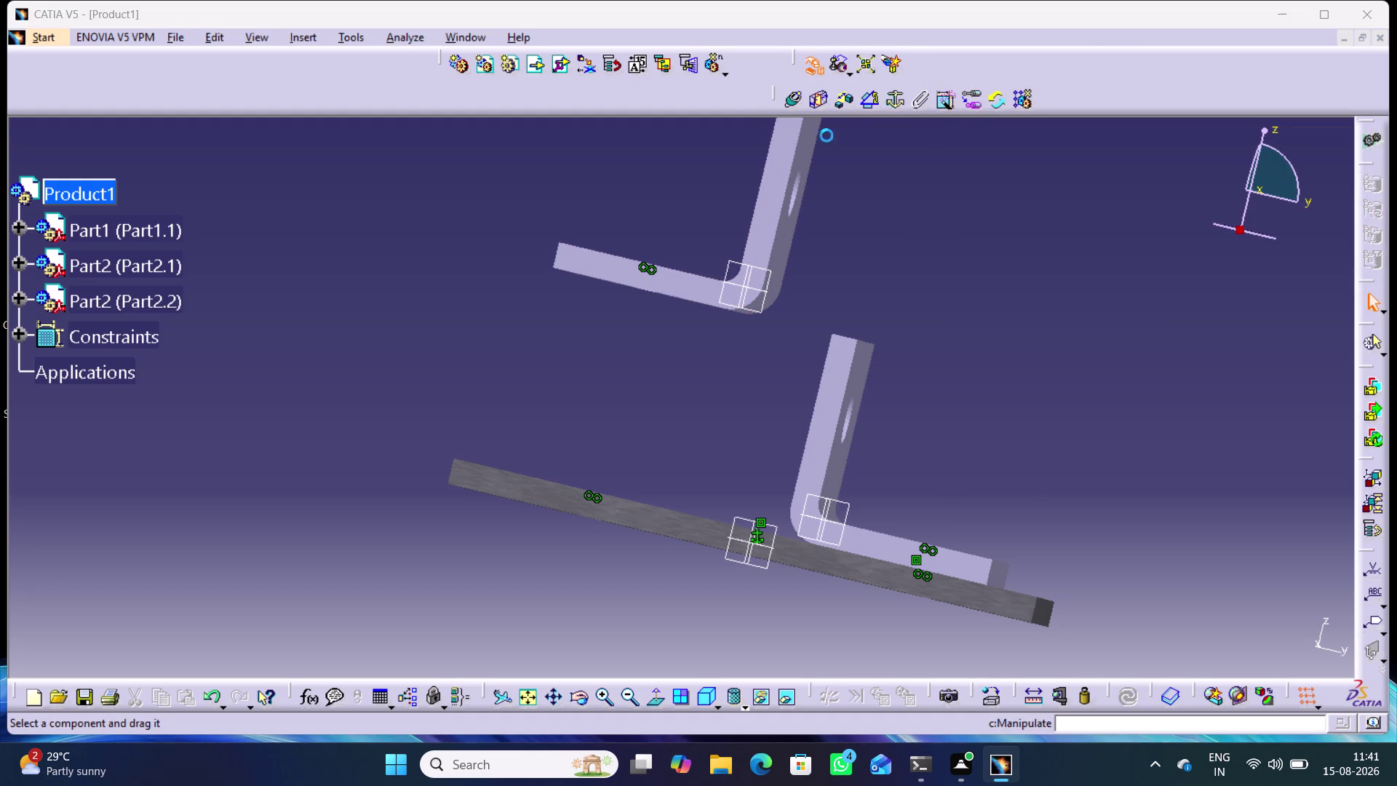
drag(786, 178, 977, 281)
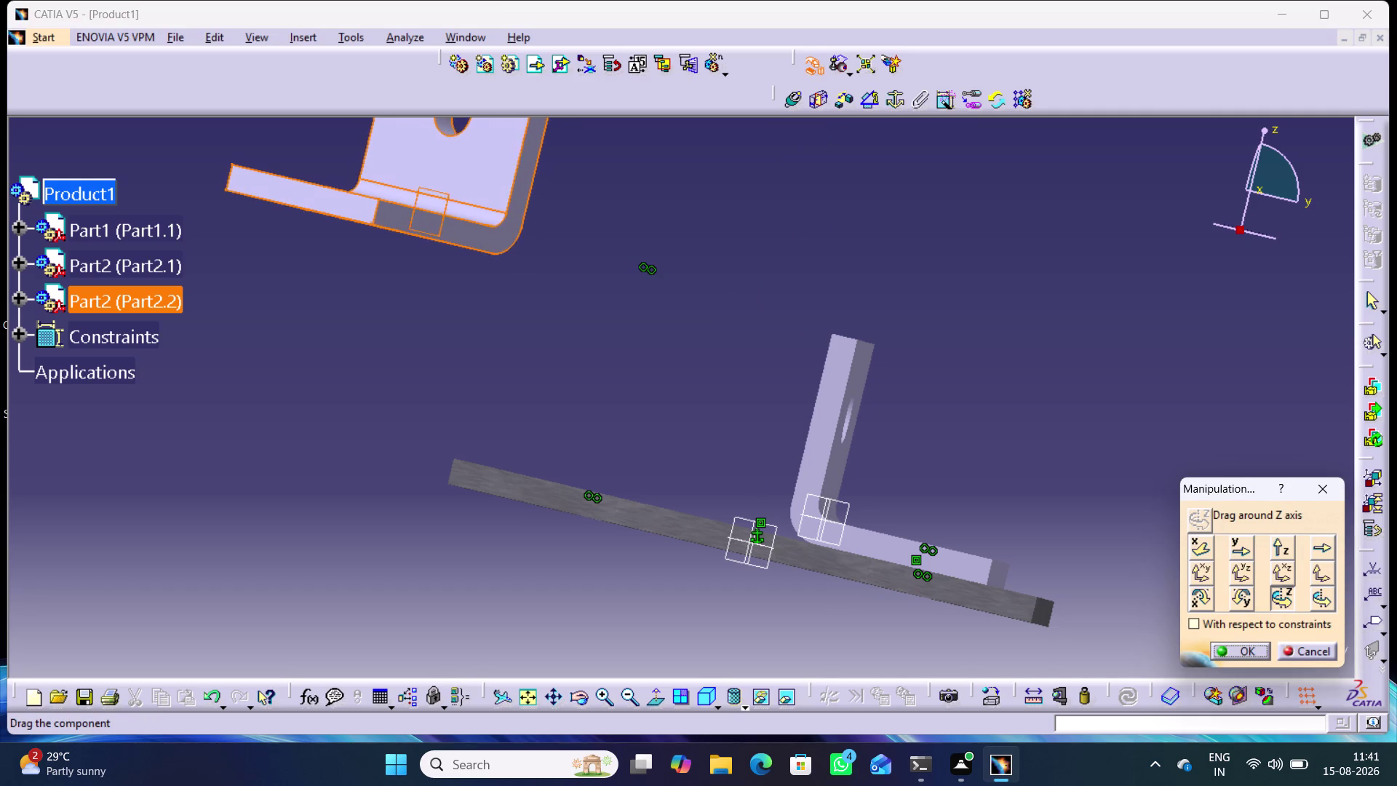
drag(977, 282, 971, 412)
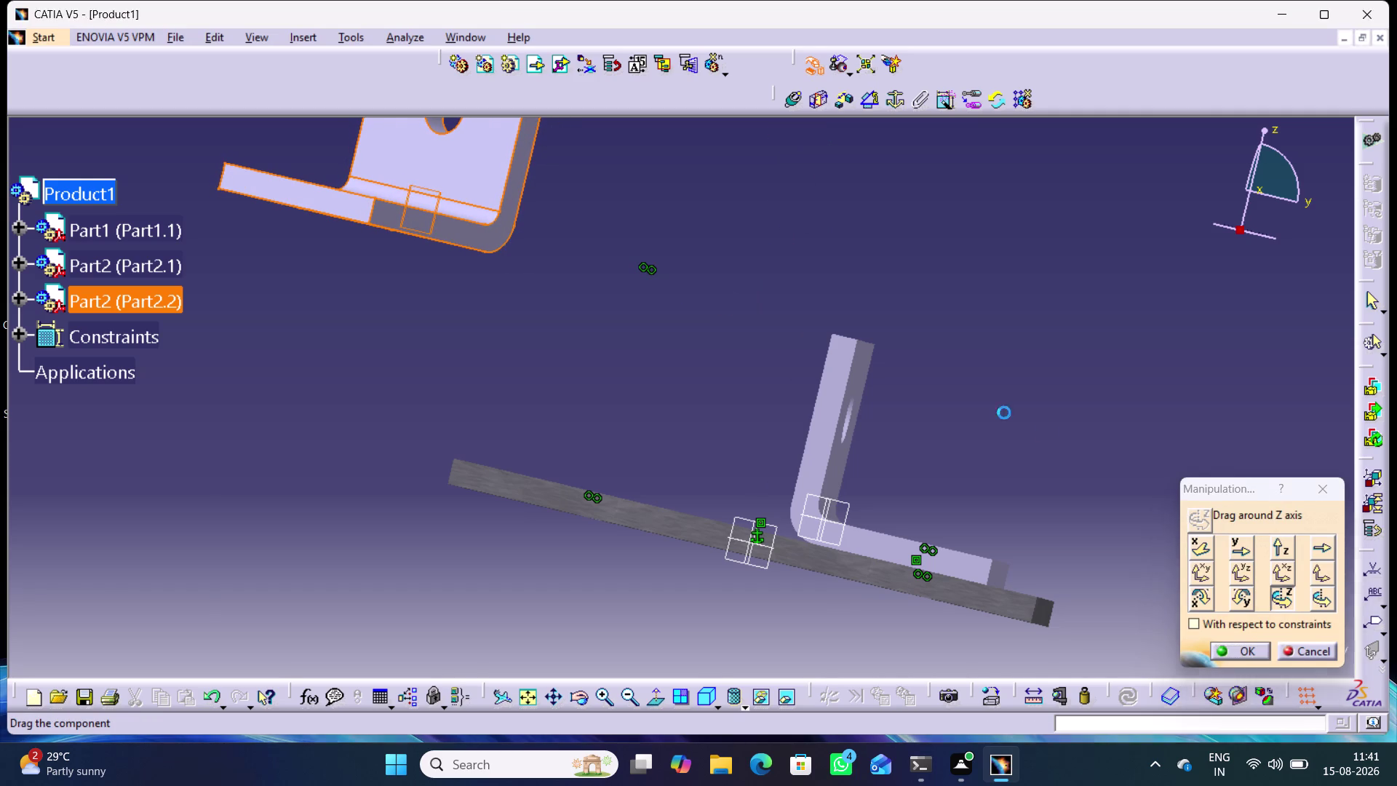
click(1318, 483)
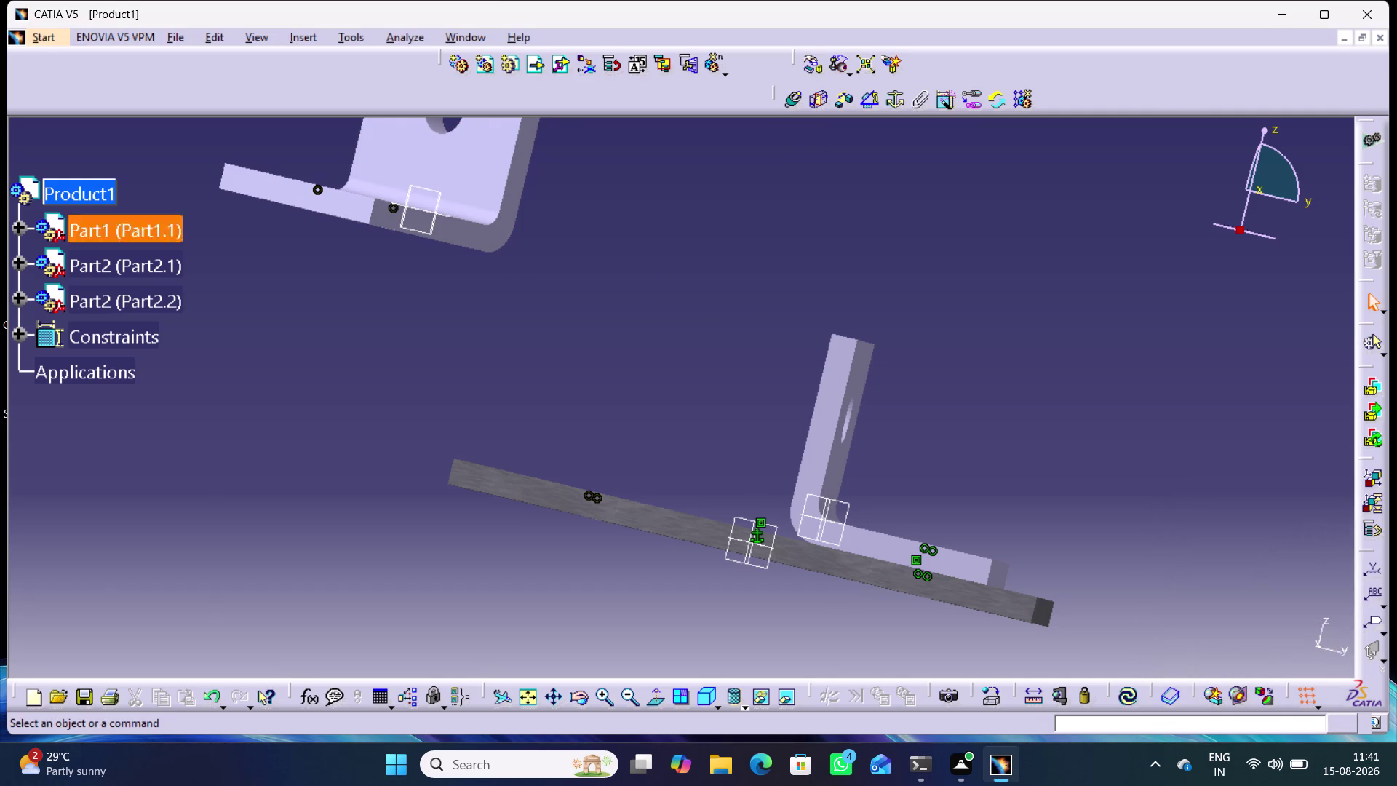
click(1135, 695)
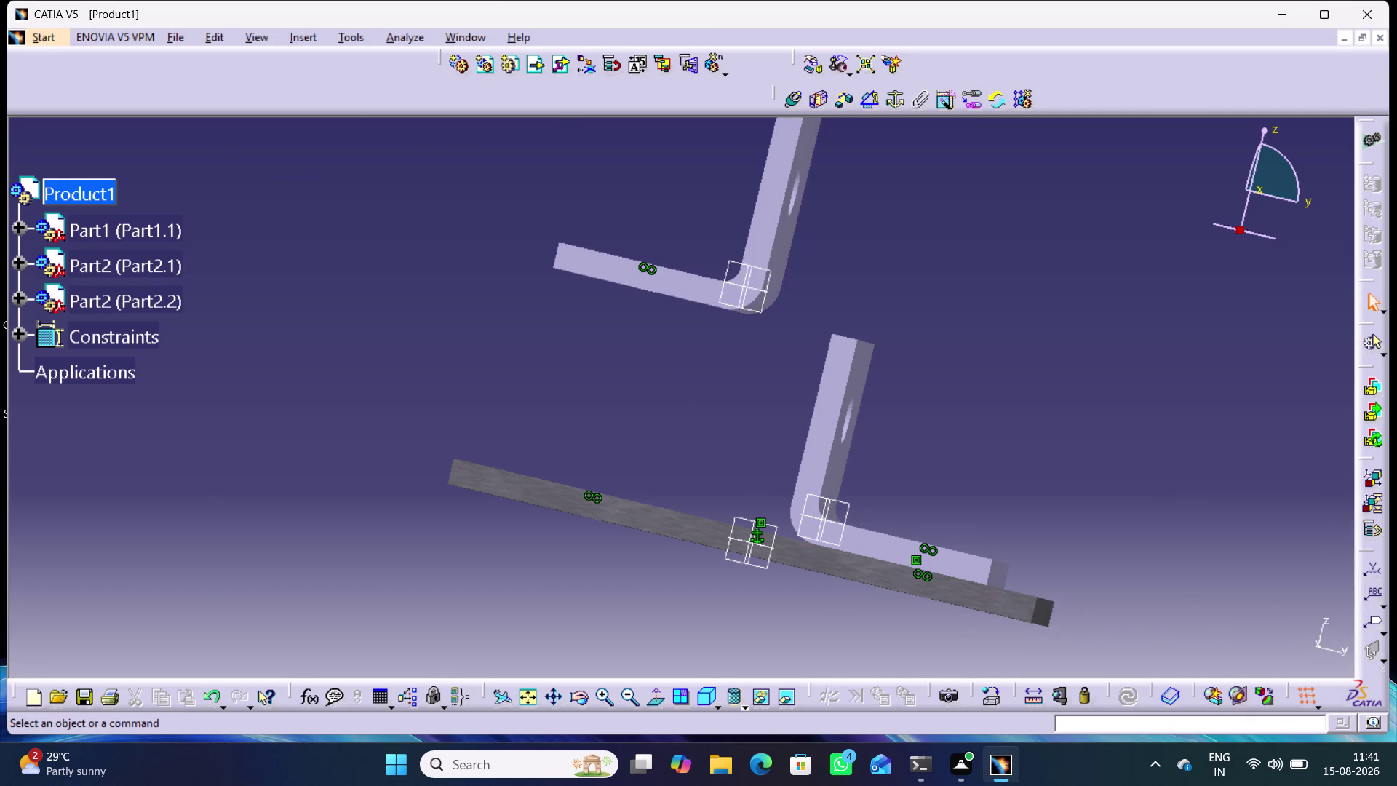
click(818, 66)
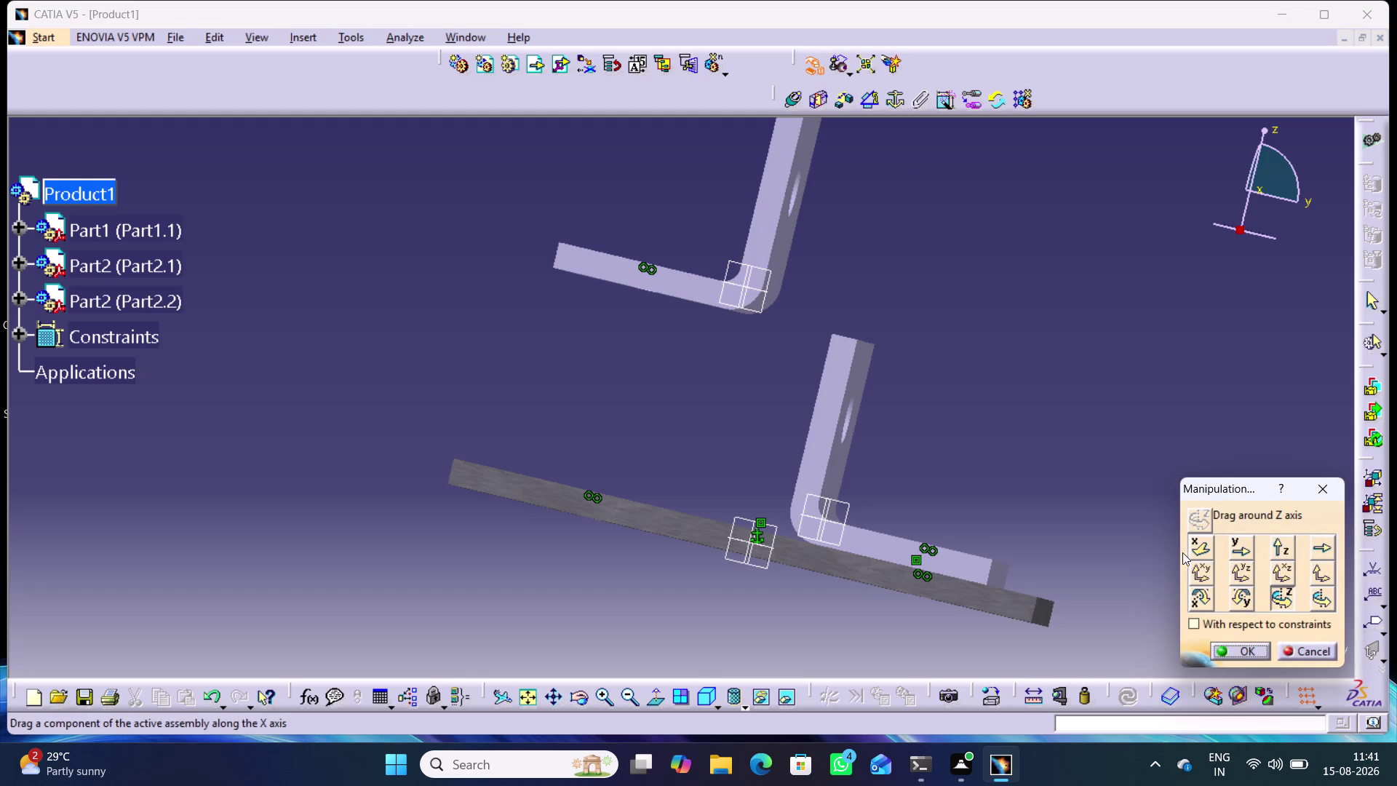
click(1197, 545)
drag(699, 288, 691, 285)
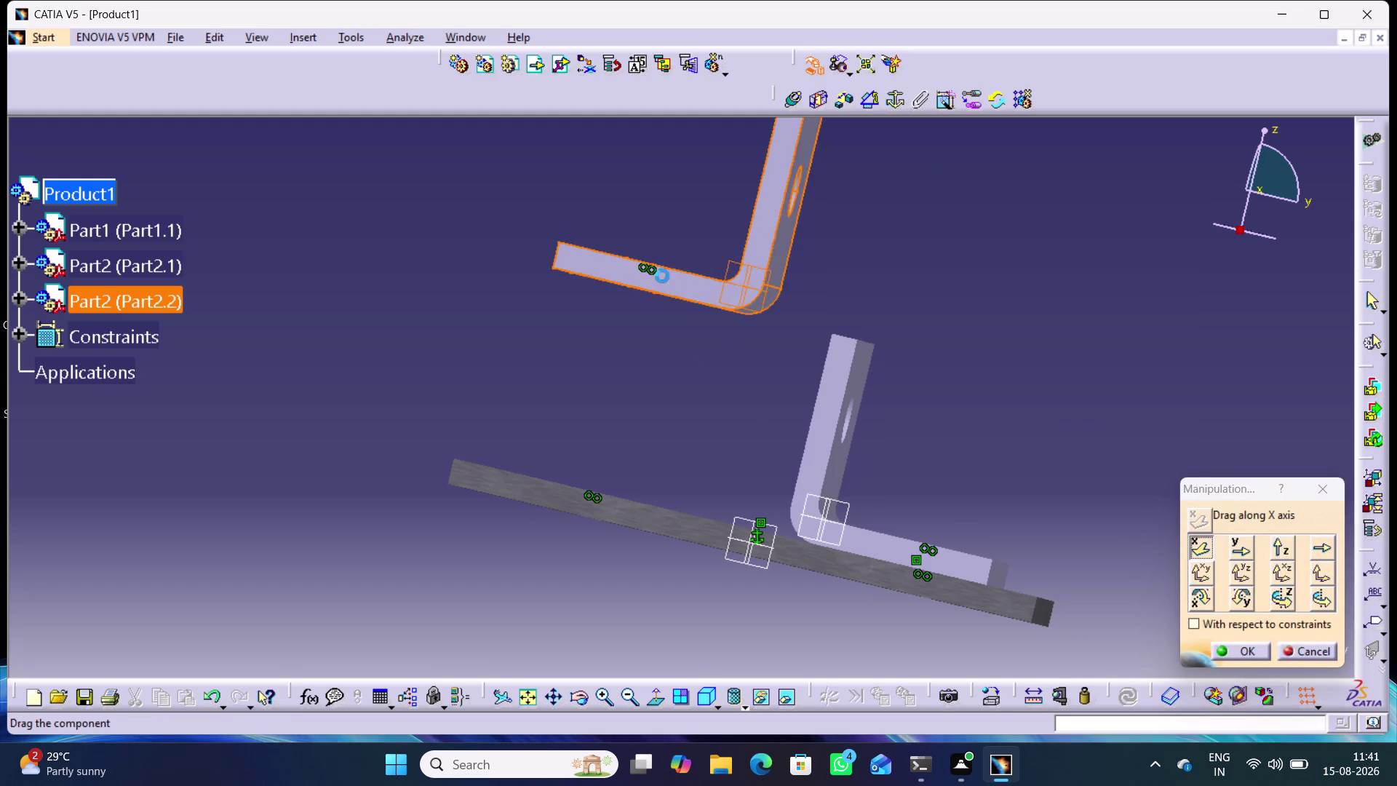
drag(691, 285, 489, 275)
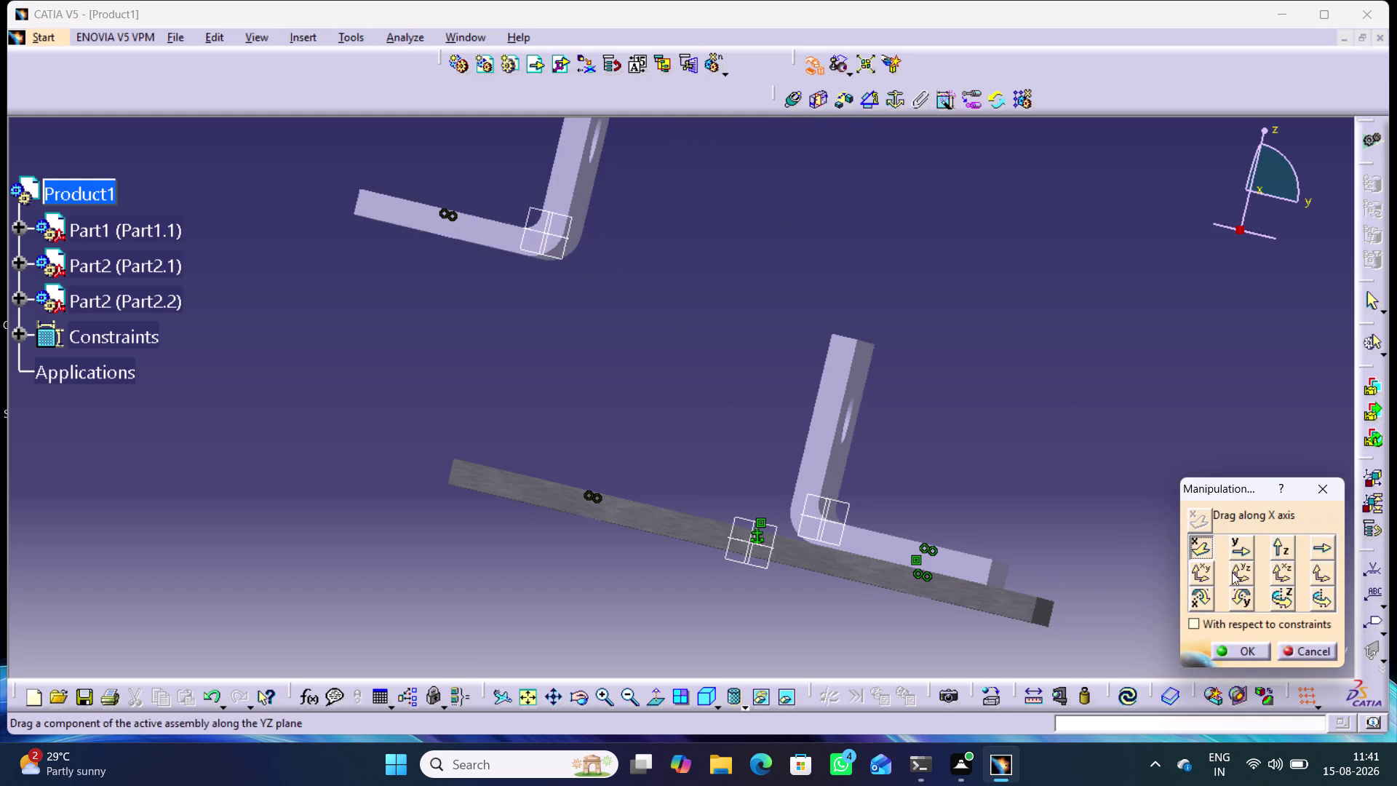
click(1240, 598)
drag(509, 240, 776, 265)
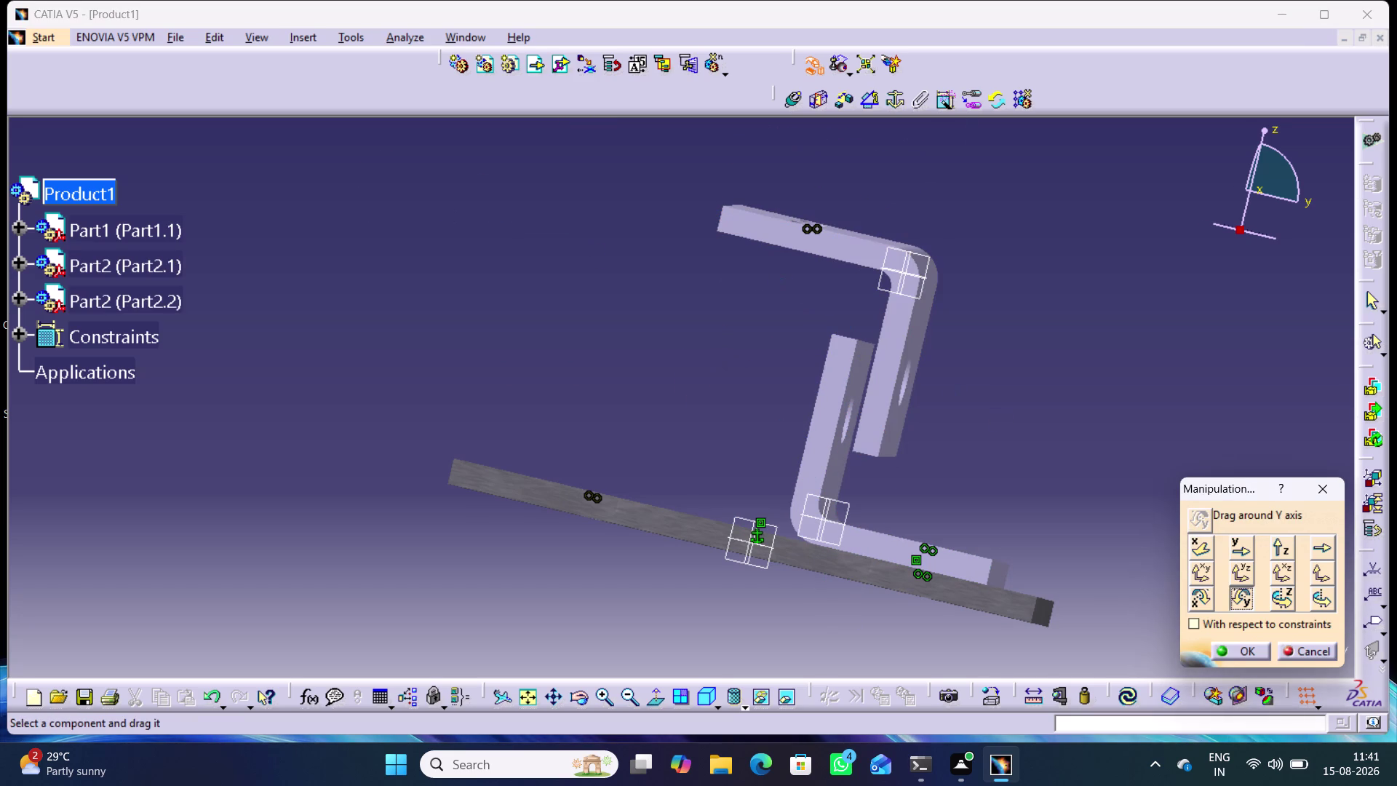
click(1243, 651)
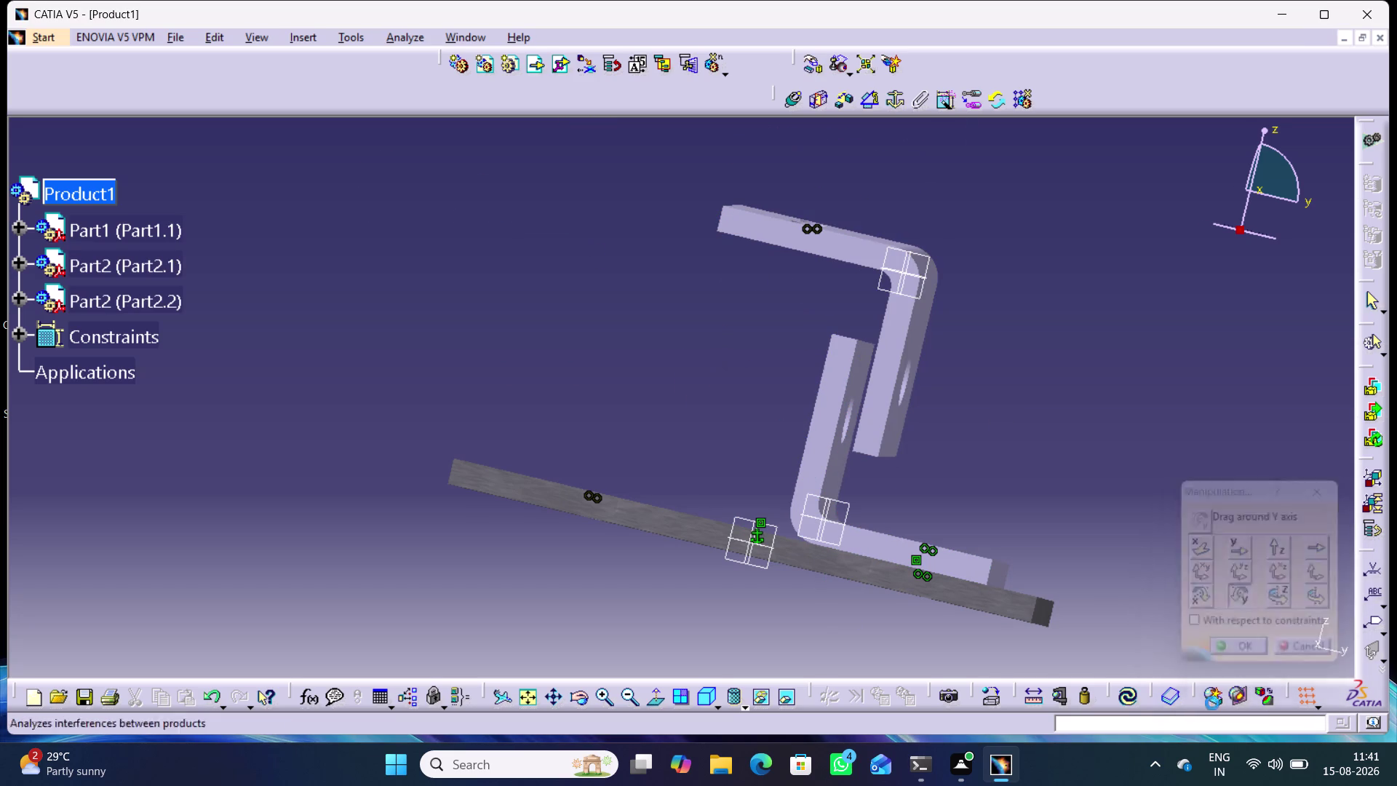
click(1132, 700)
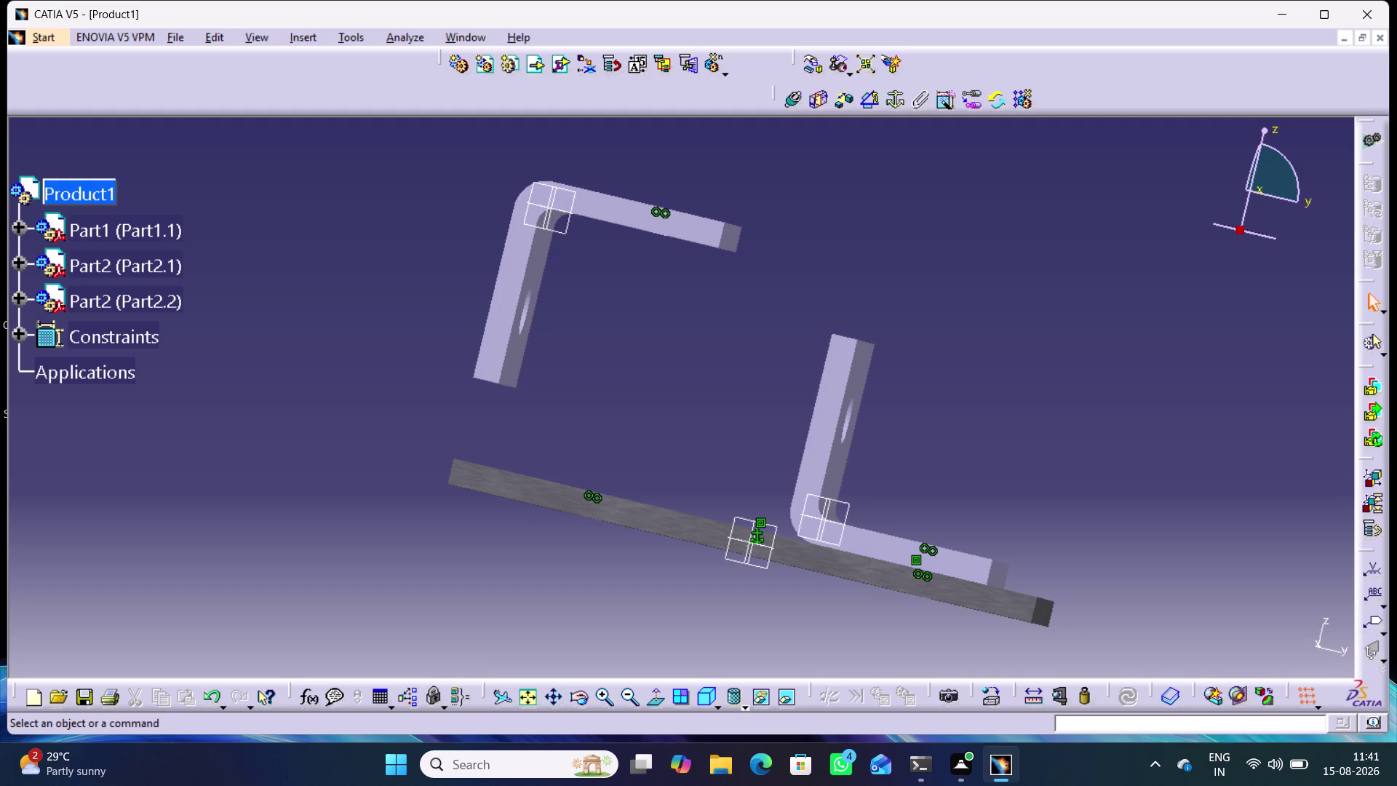
drag(489, 354, 626, 248)
click(700, 303)
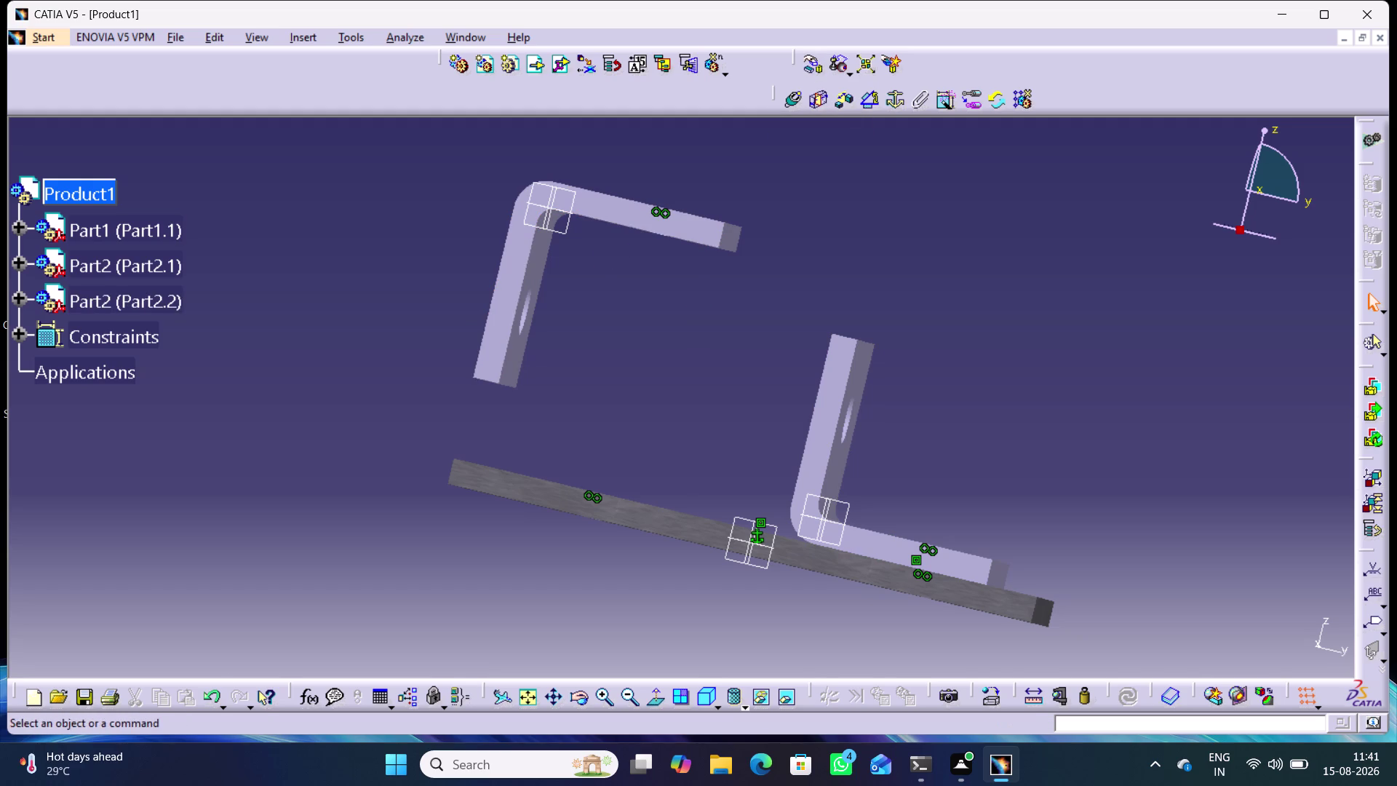
click(215, 697)
click(213, 697)
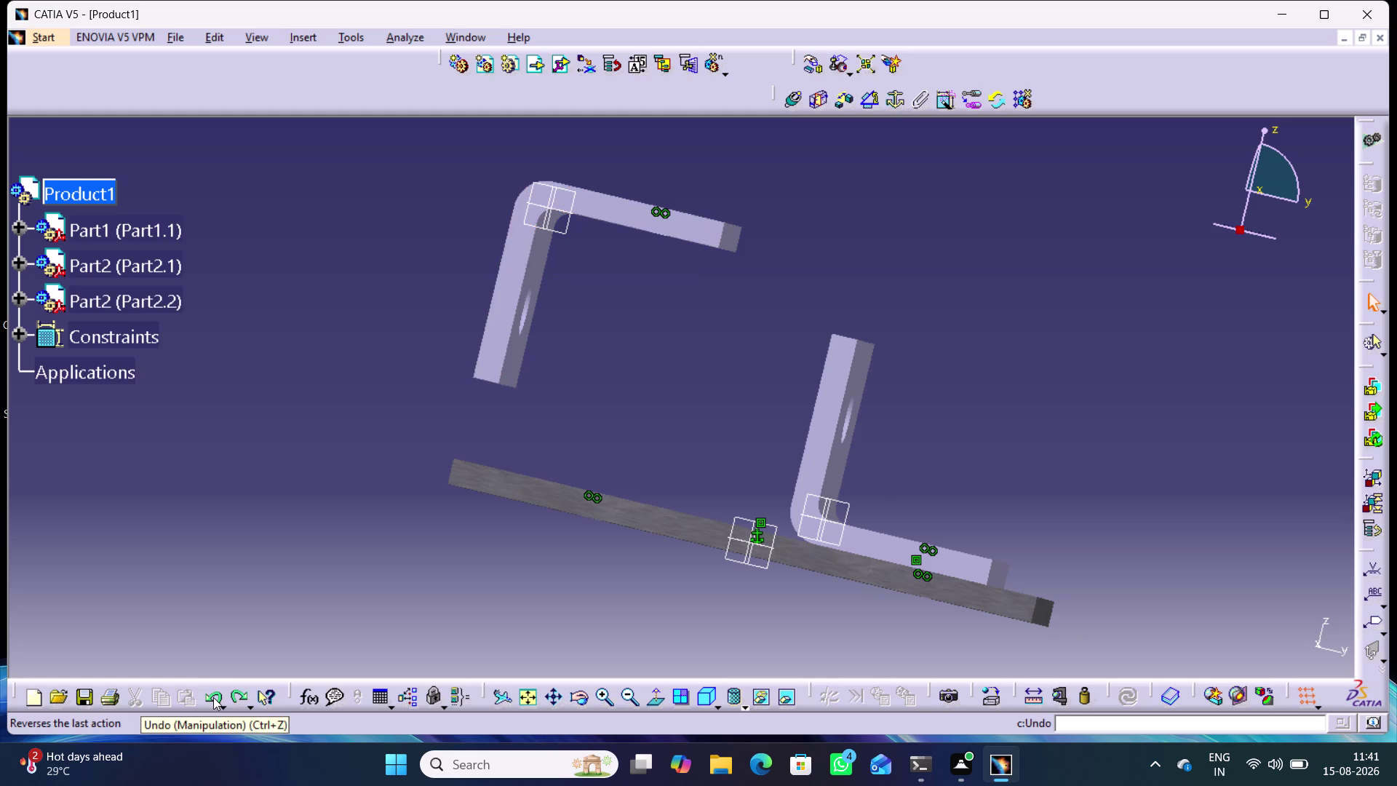
click(213, 697)
click(212, 697)
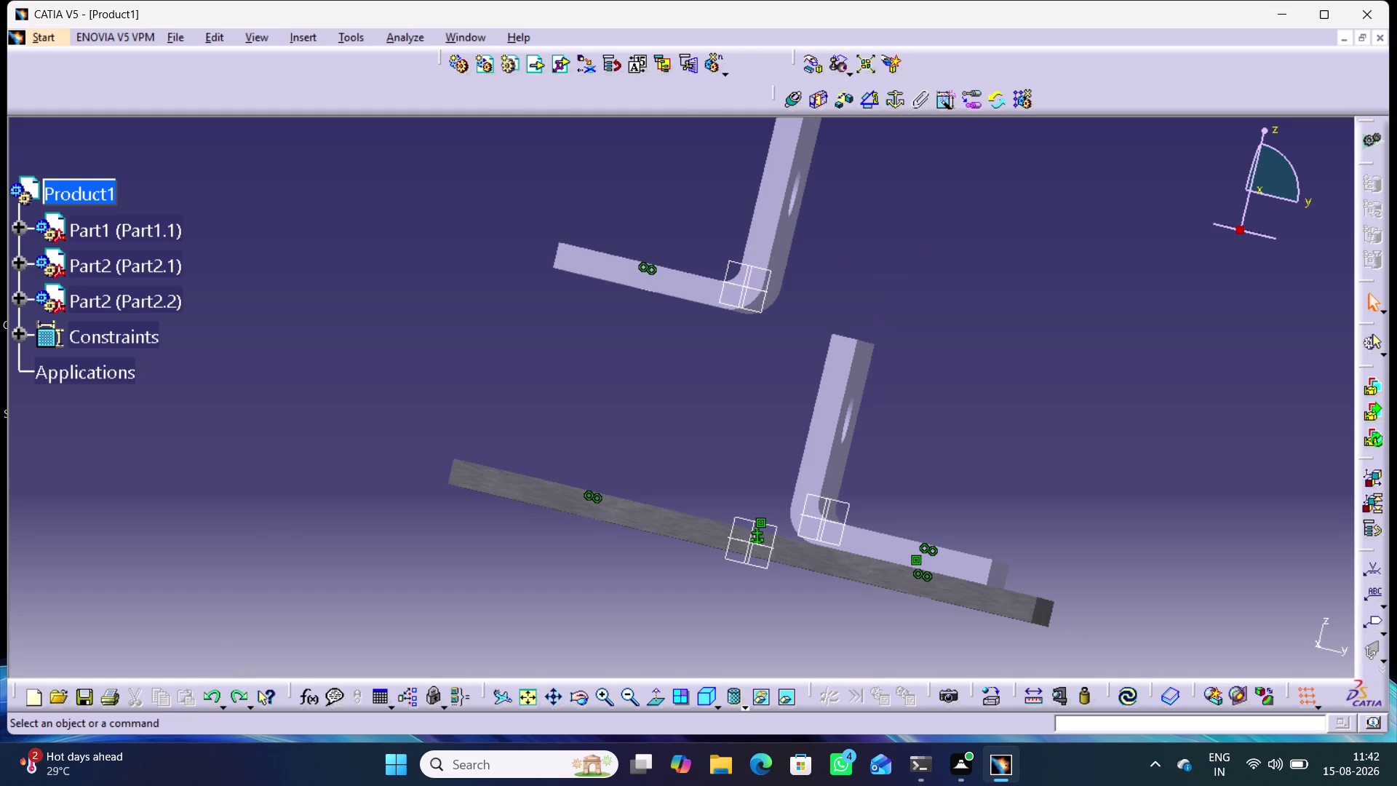
drag(685, 280, 663, 341)
click(681, 356)
middle_drag(681, 356, 685, 504)
right_drag(681, 356, 684, 504)
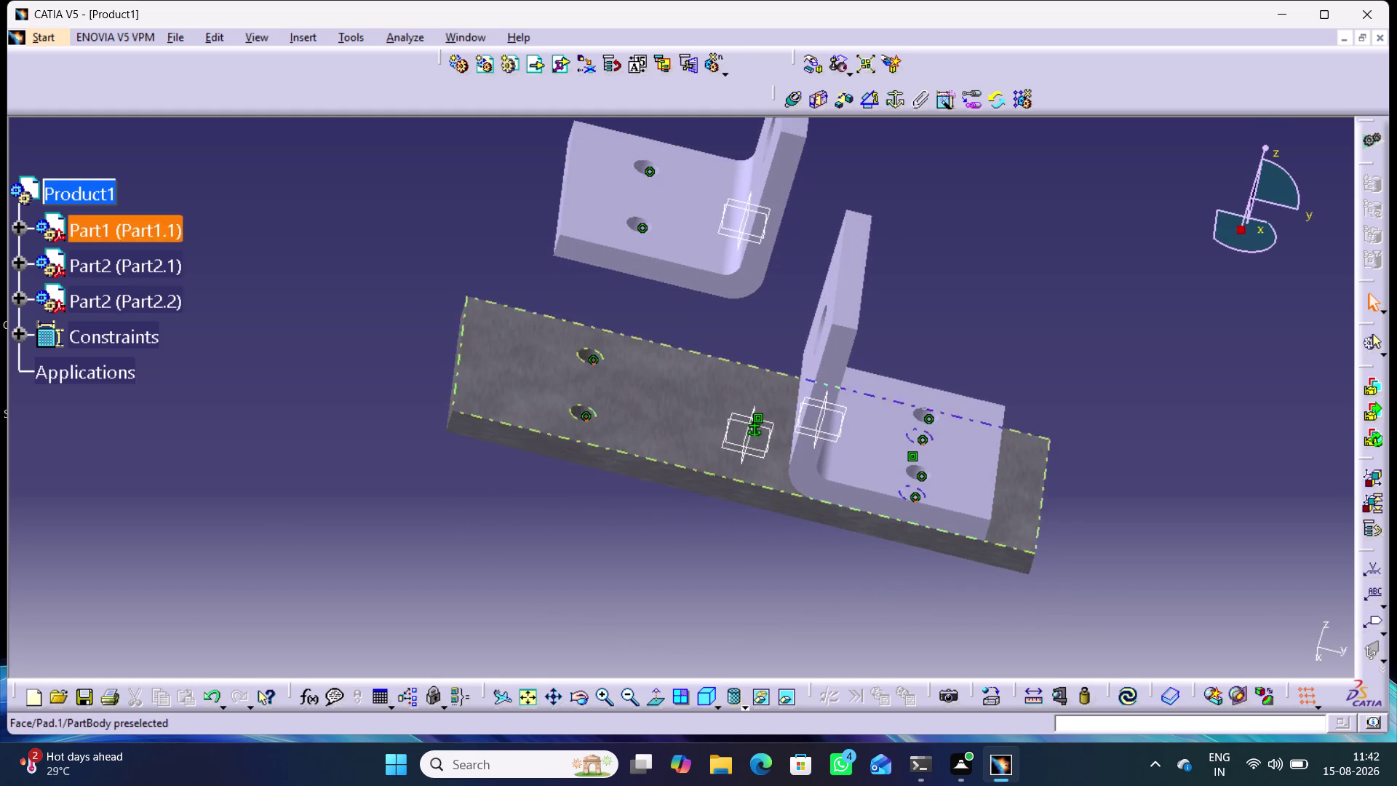
click(811, 68)
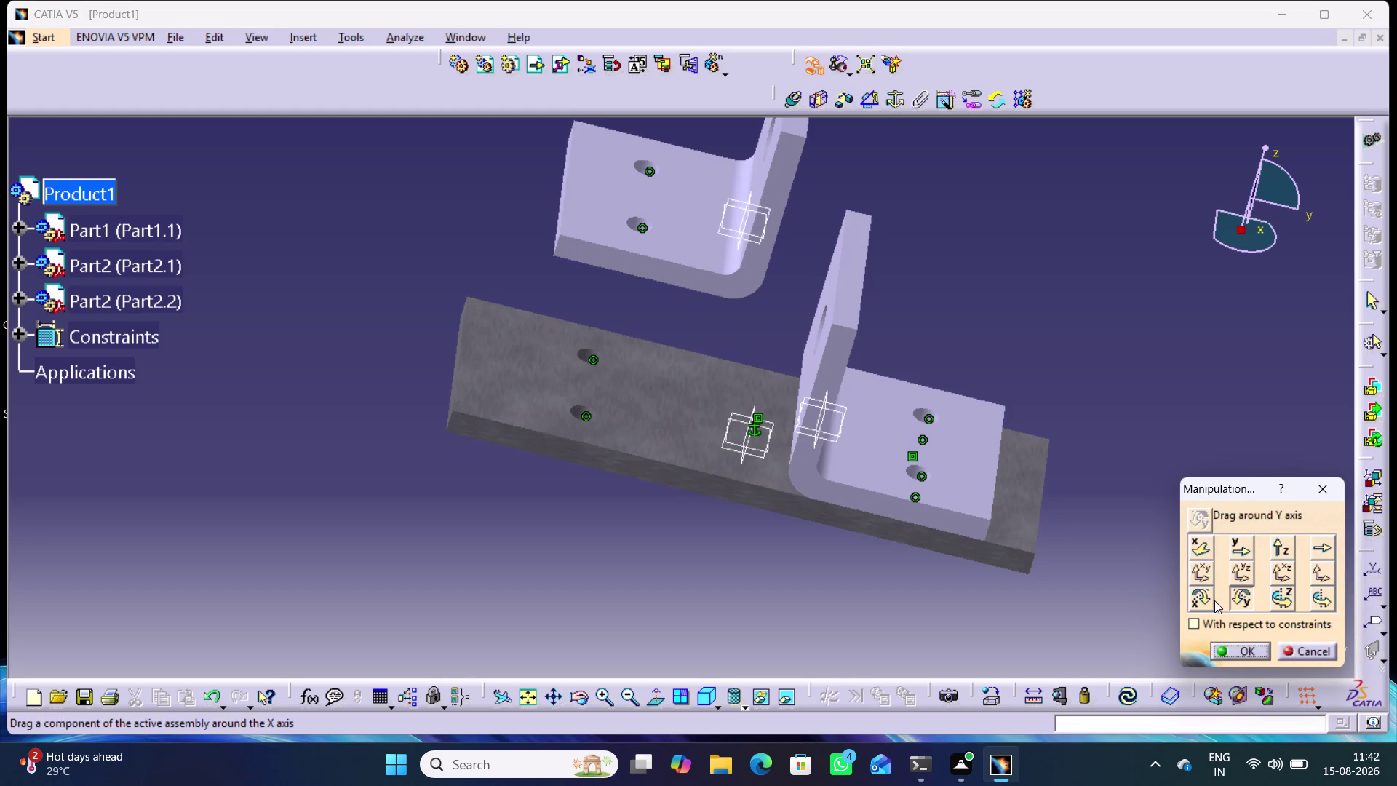
click(1278, 600)
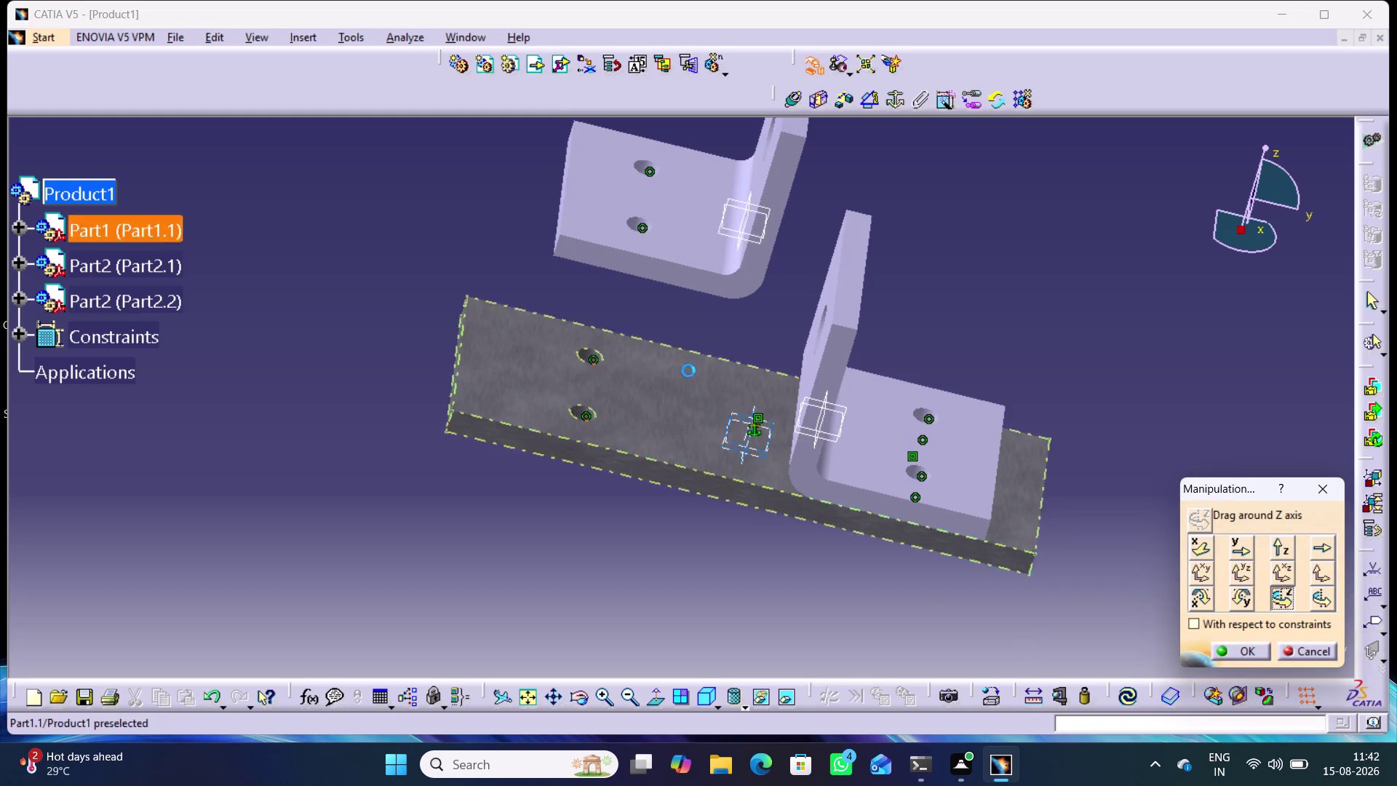
drag(677, 276, 703, 321)
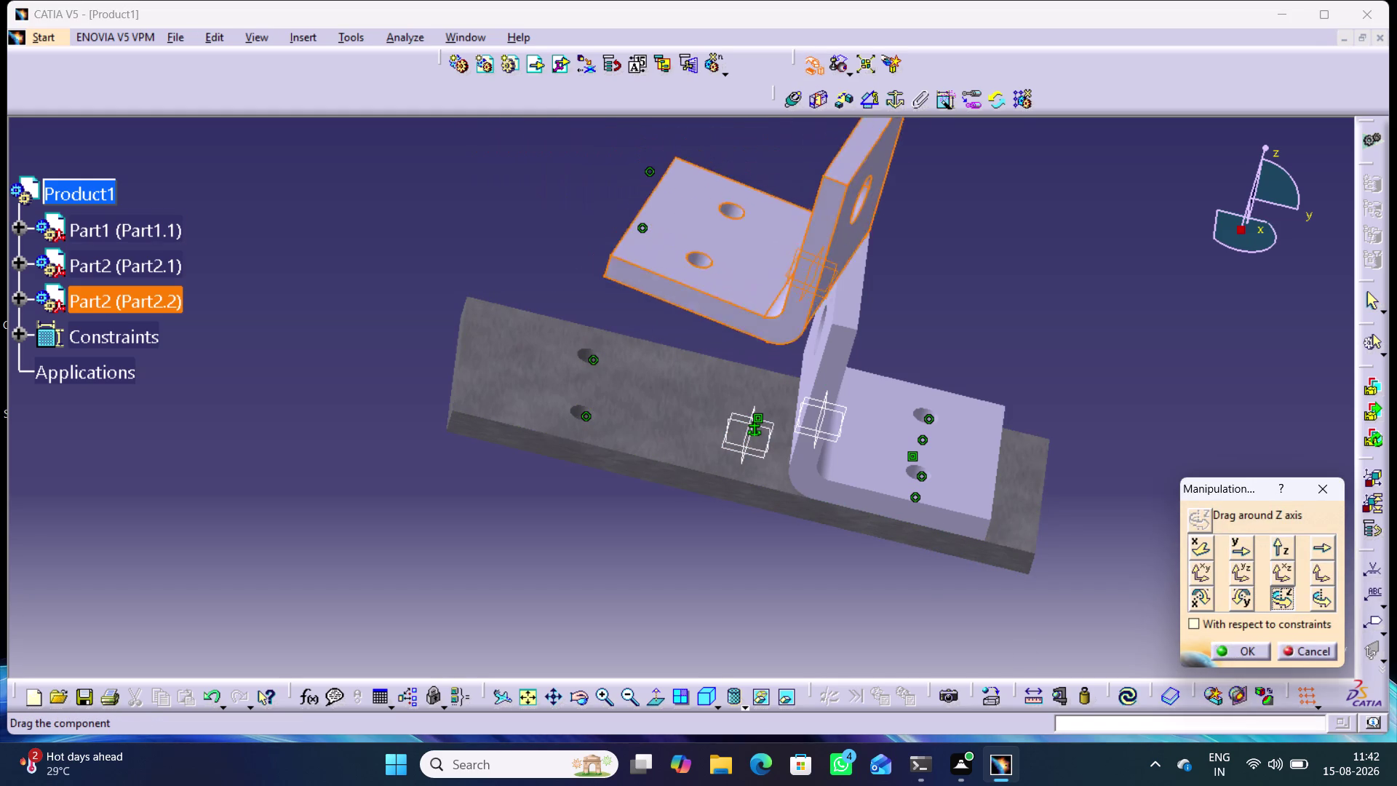
drag(703, 321, 735, 327)
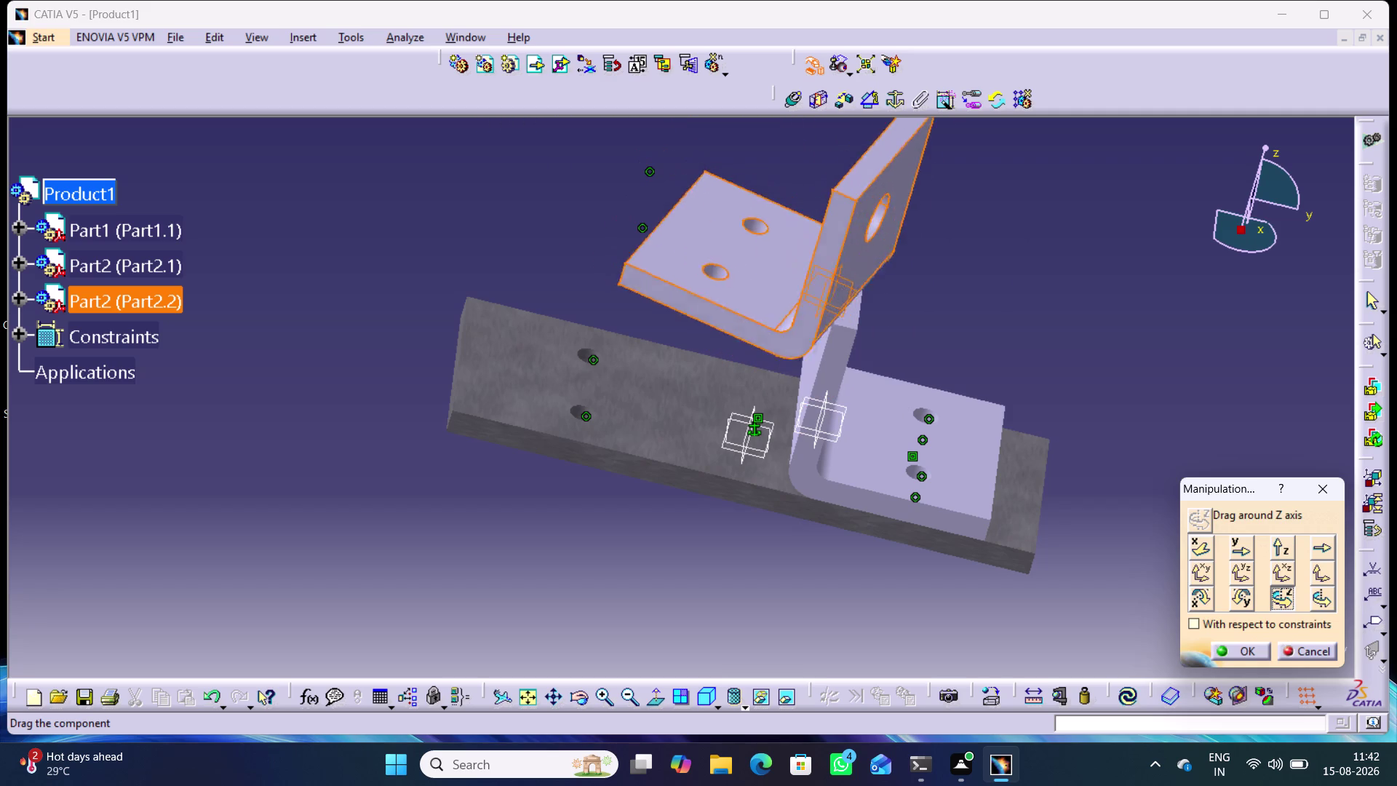
drag(735, 327, 708, 284)
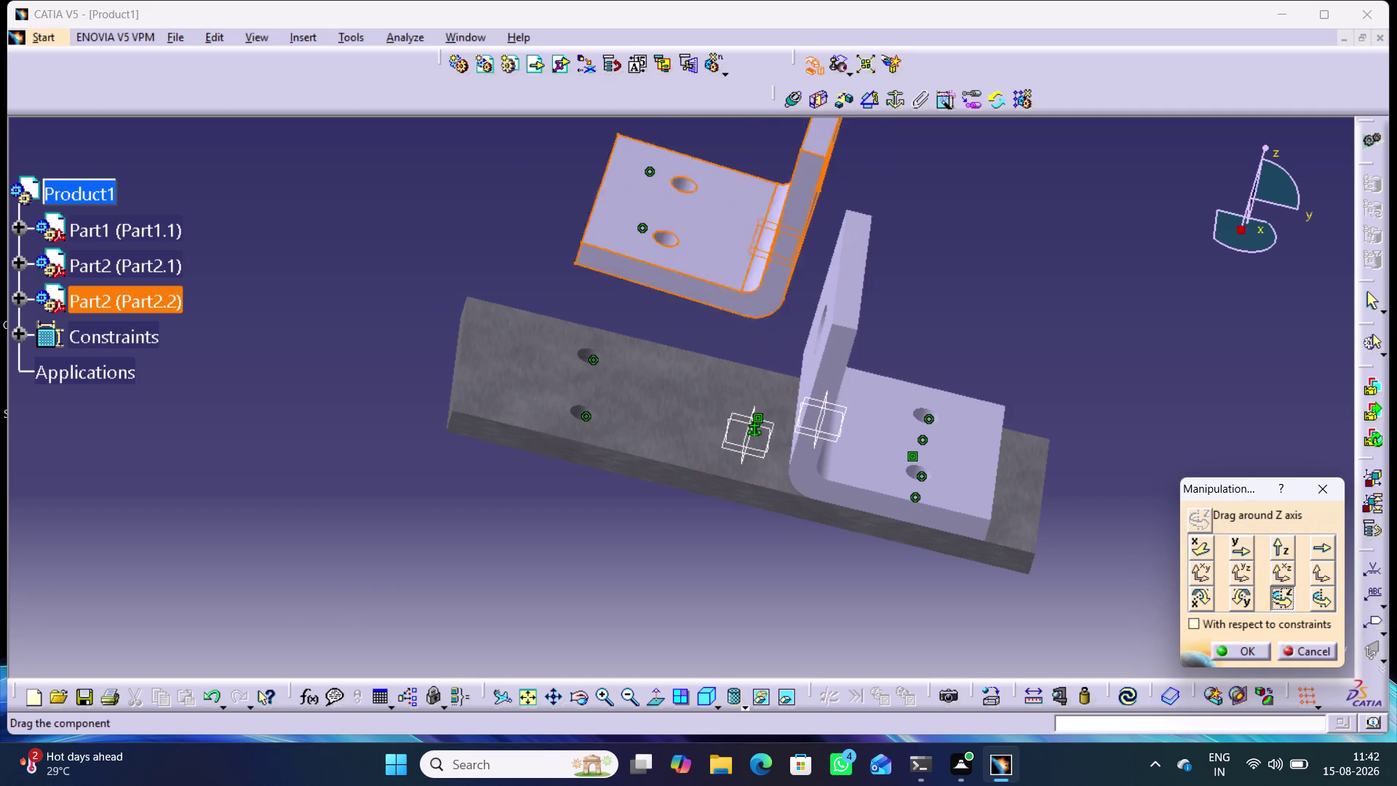
drag(707, 283, 691, 247)
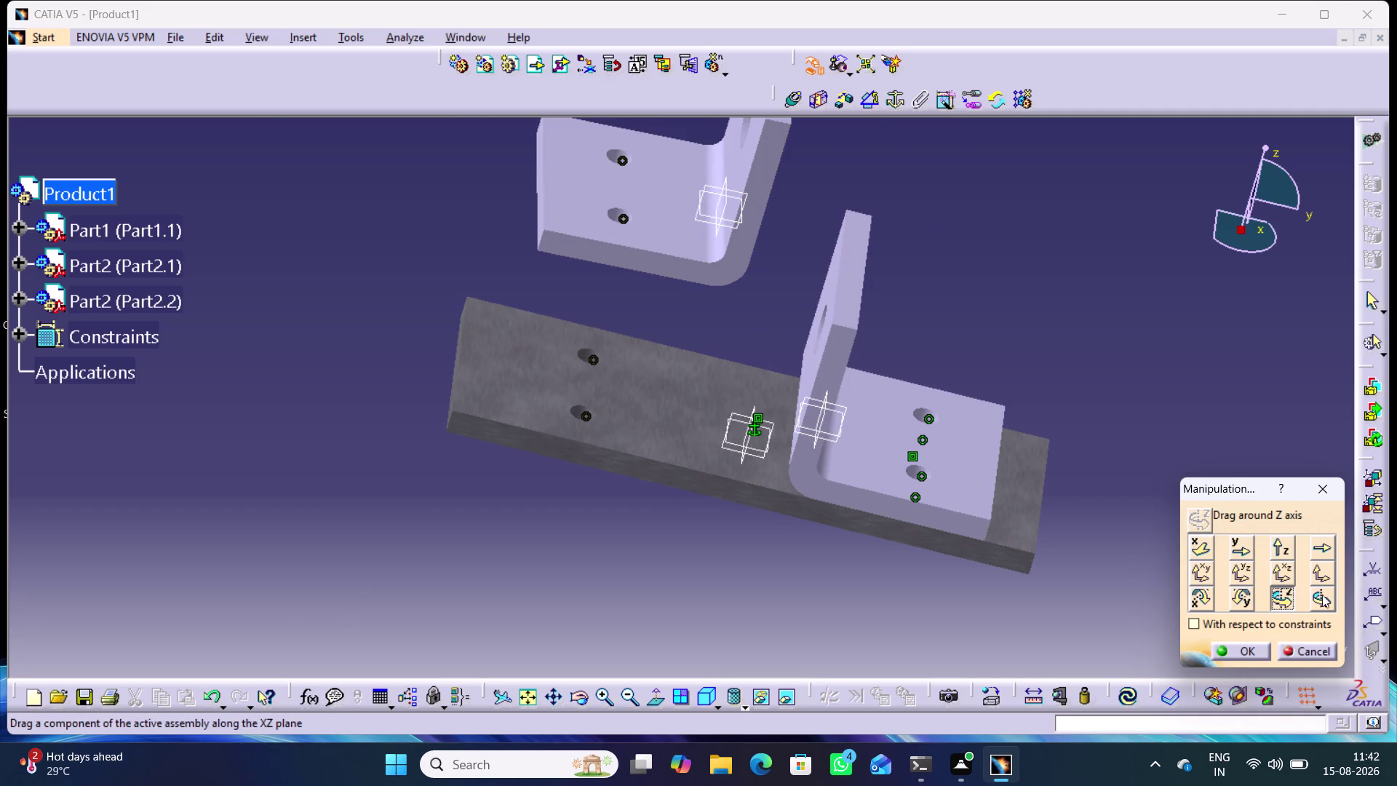
click(1327, 490)
click(1127, 697)
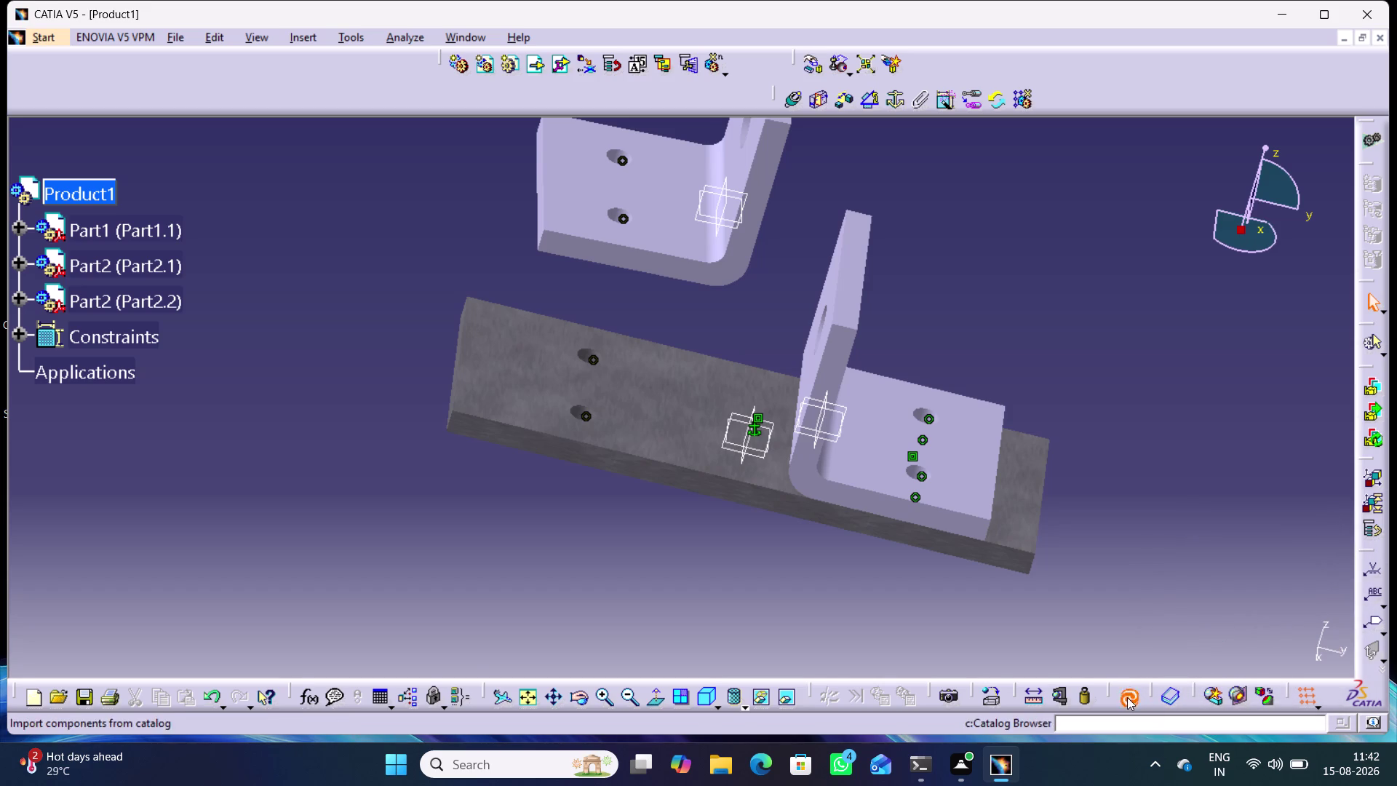
click(1136, 454)
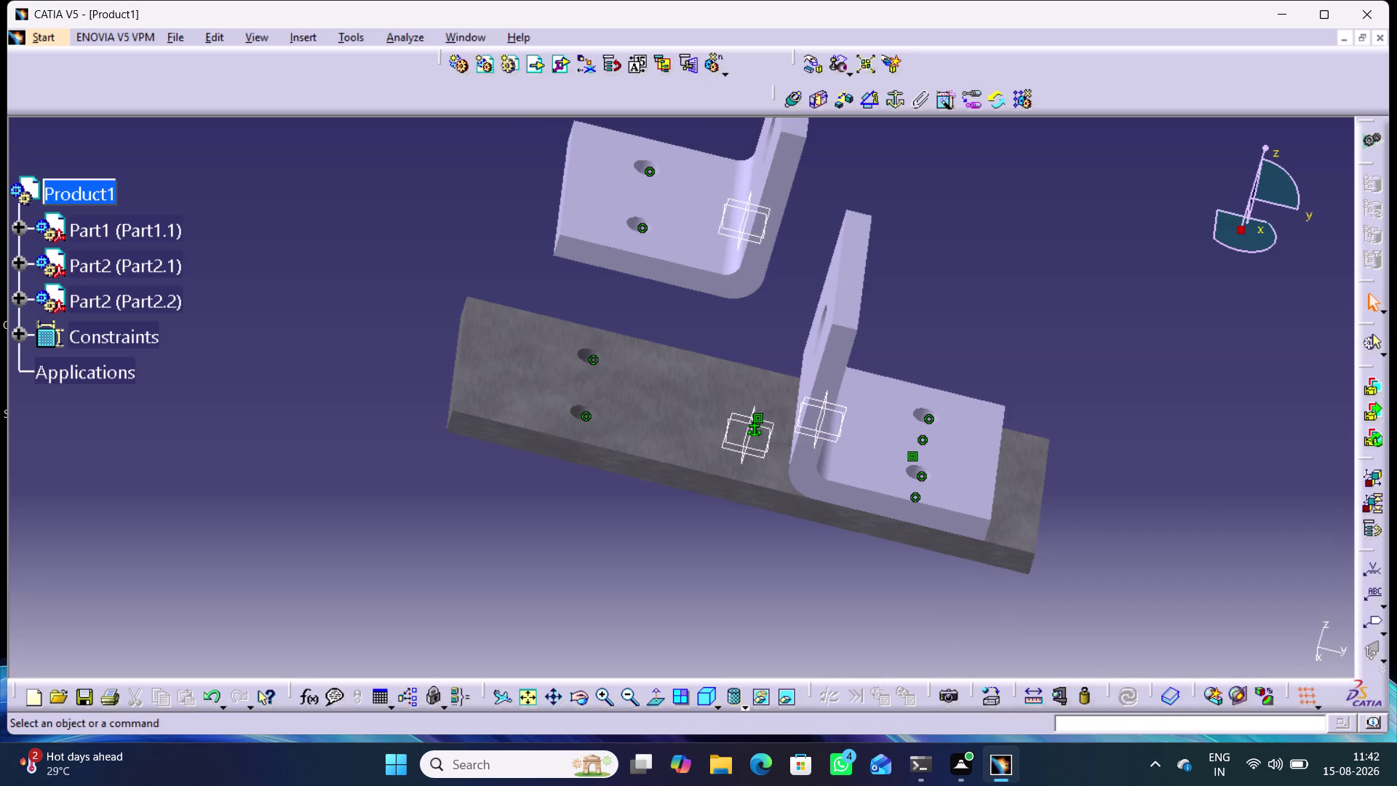
Rotate Part2.2 about Y and drag it onto the base plate beside the first bracket.
middle_drag(538, 552, 699, 568)
right_drag(542, 554, 699, 568)
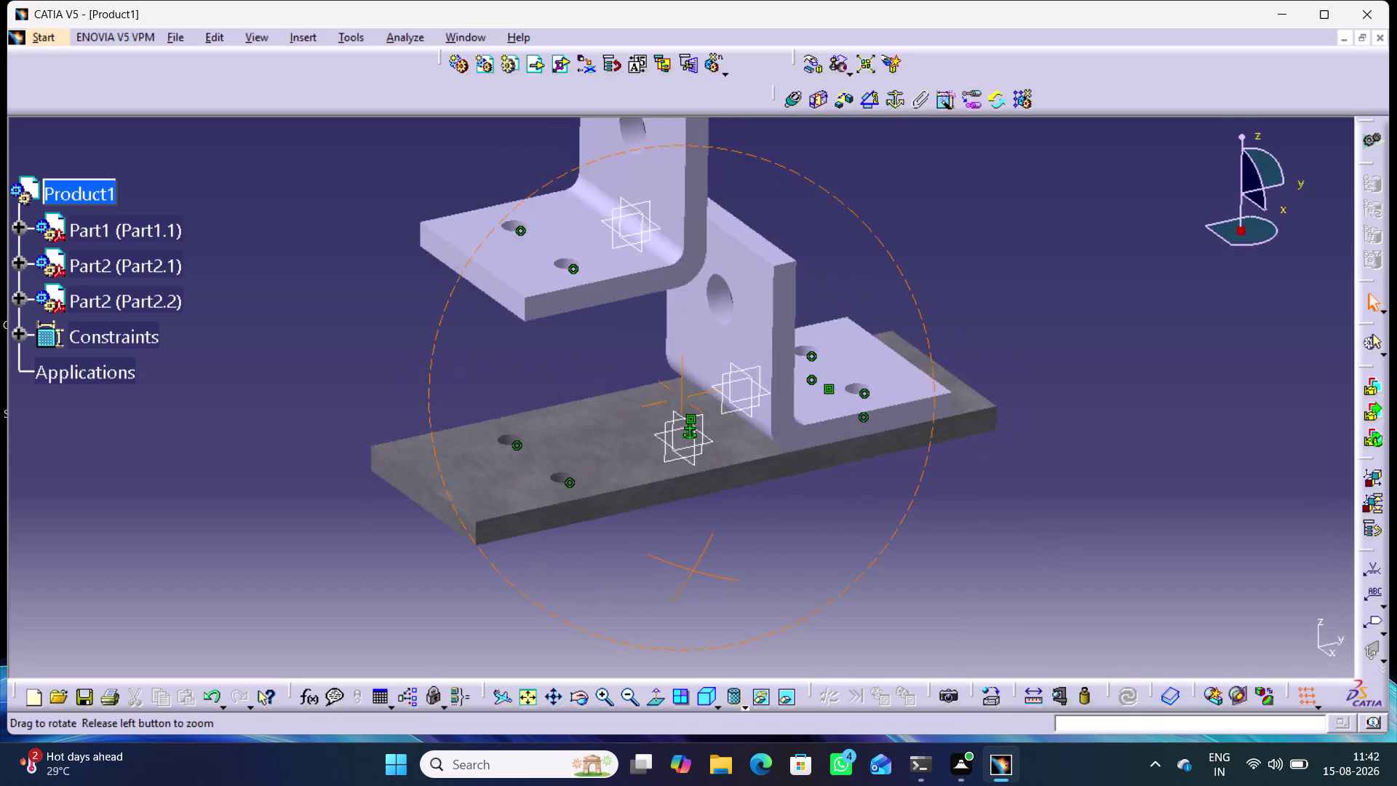
middle_drag(699, 567, 1008, 522)
right_drag(699, 568, 1007, 522)
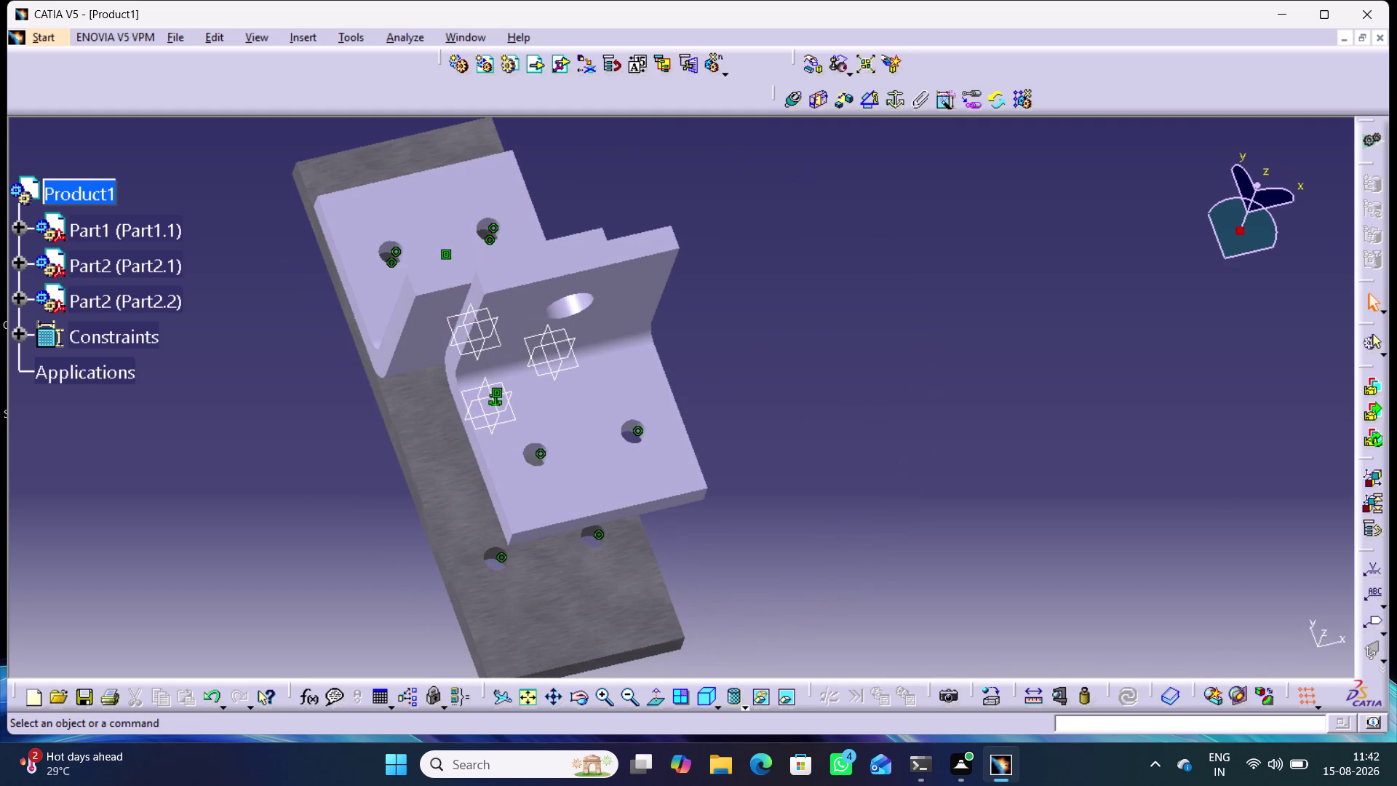
click(811, 66)
drag(488, 469, 500, 547)
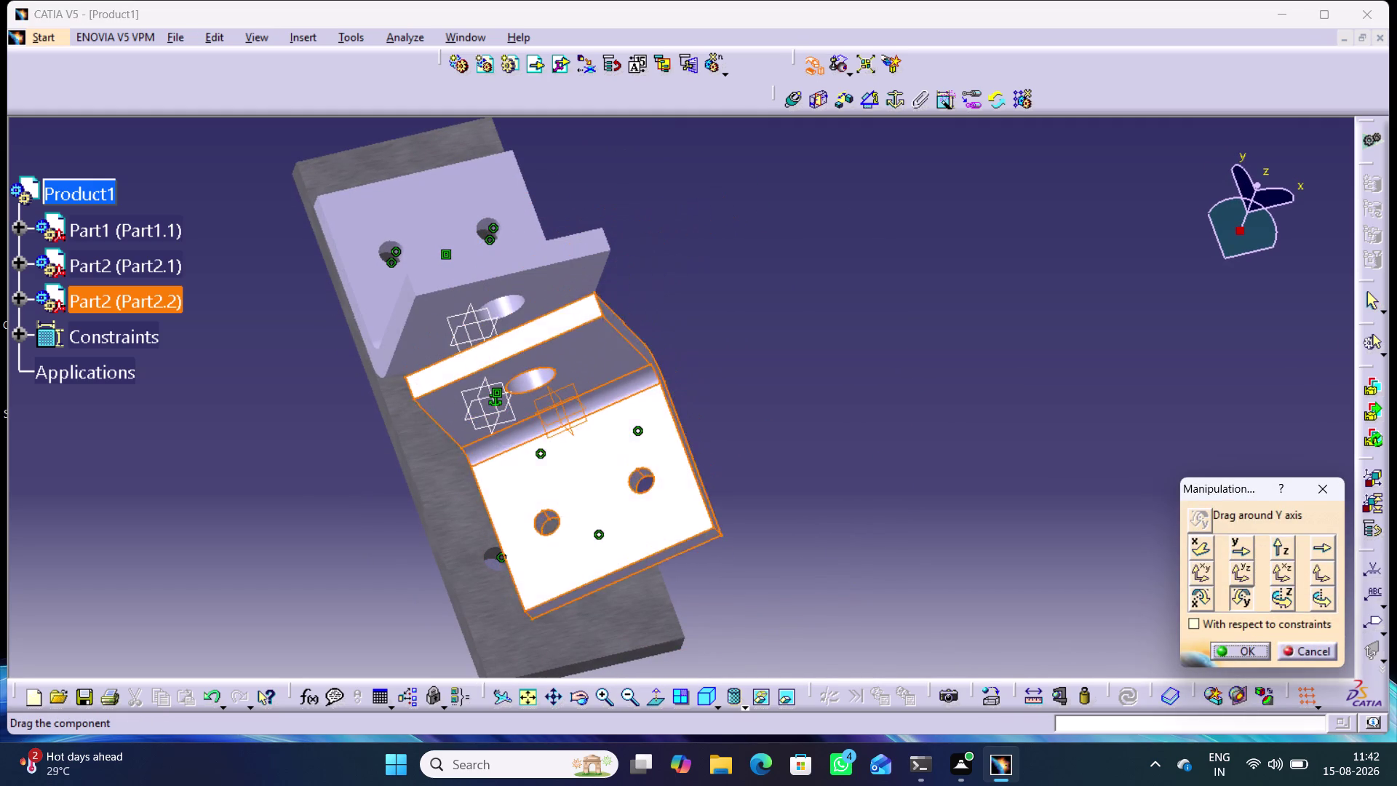
drag(500, 547, 938, 358)
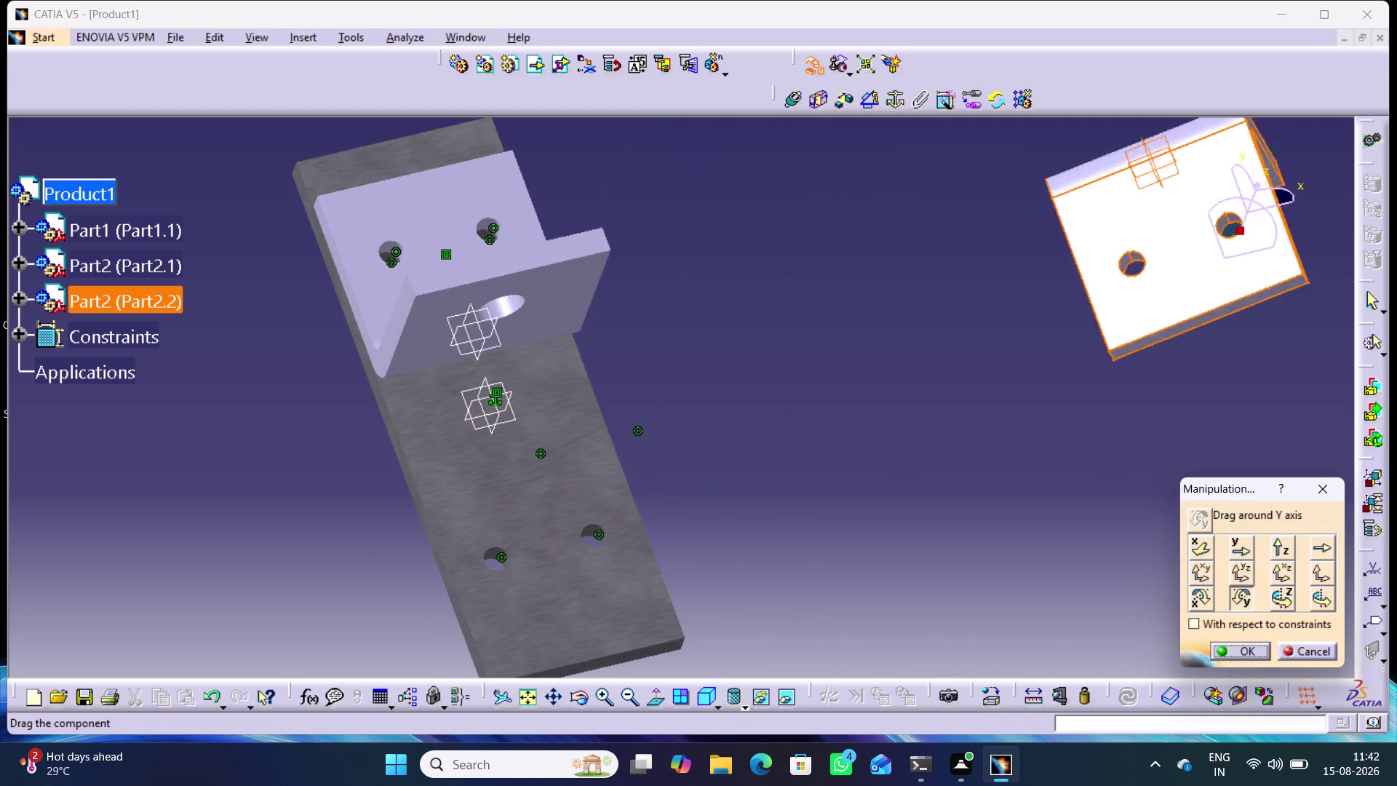
drag(938, 358, 710, 412)
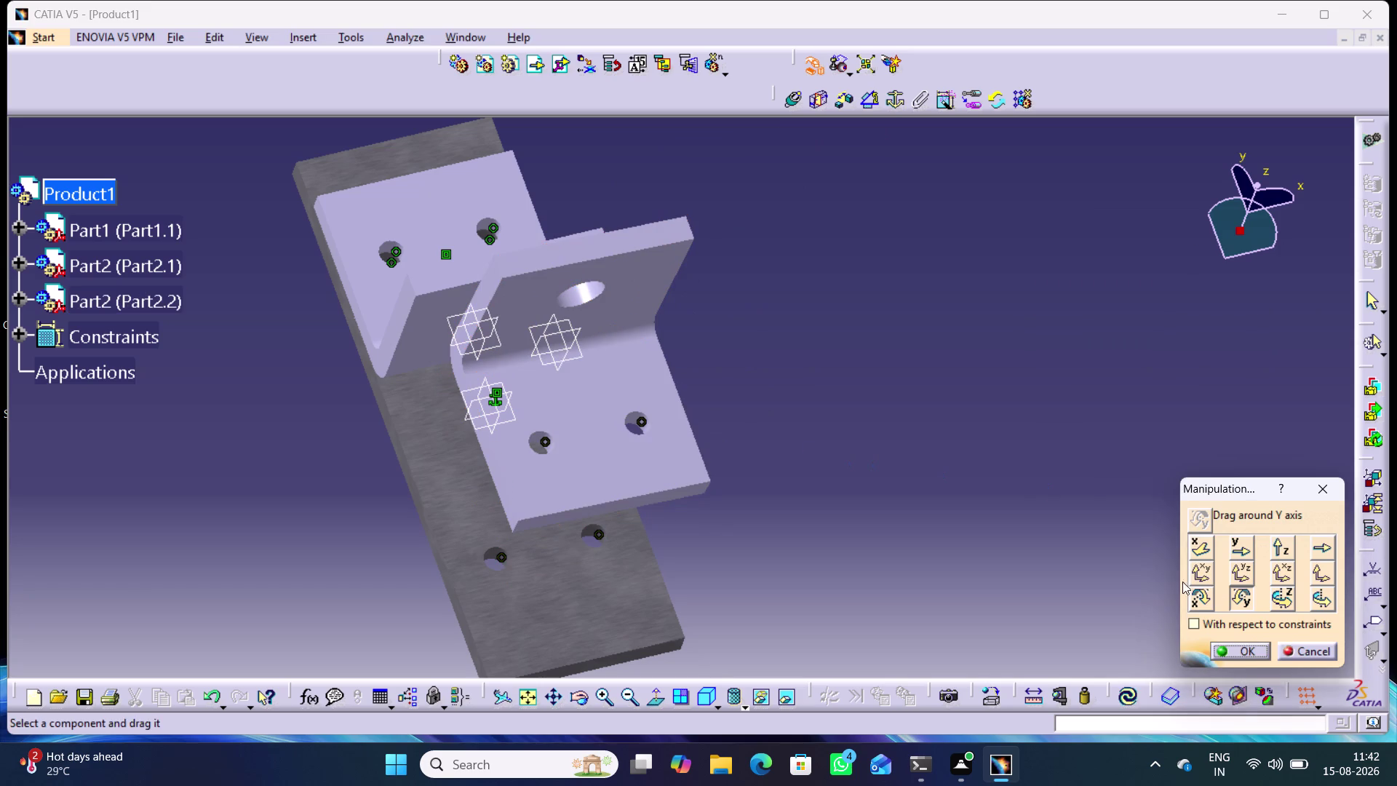
drag(516, 404, 737, 534)
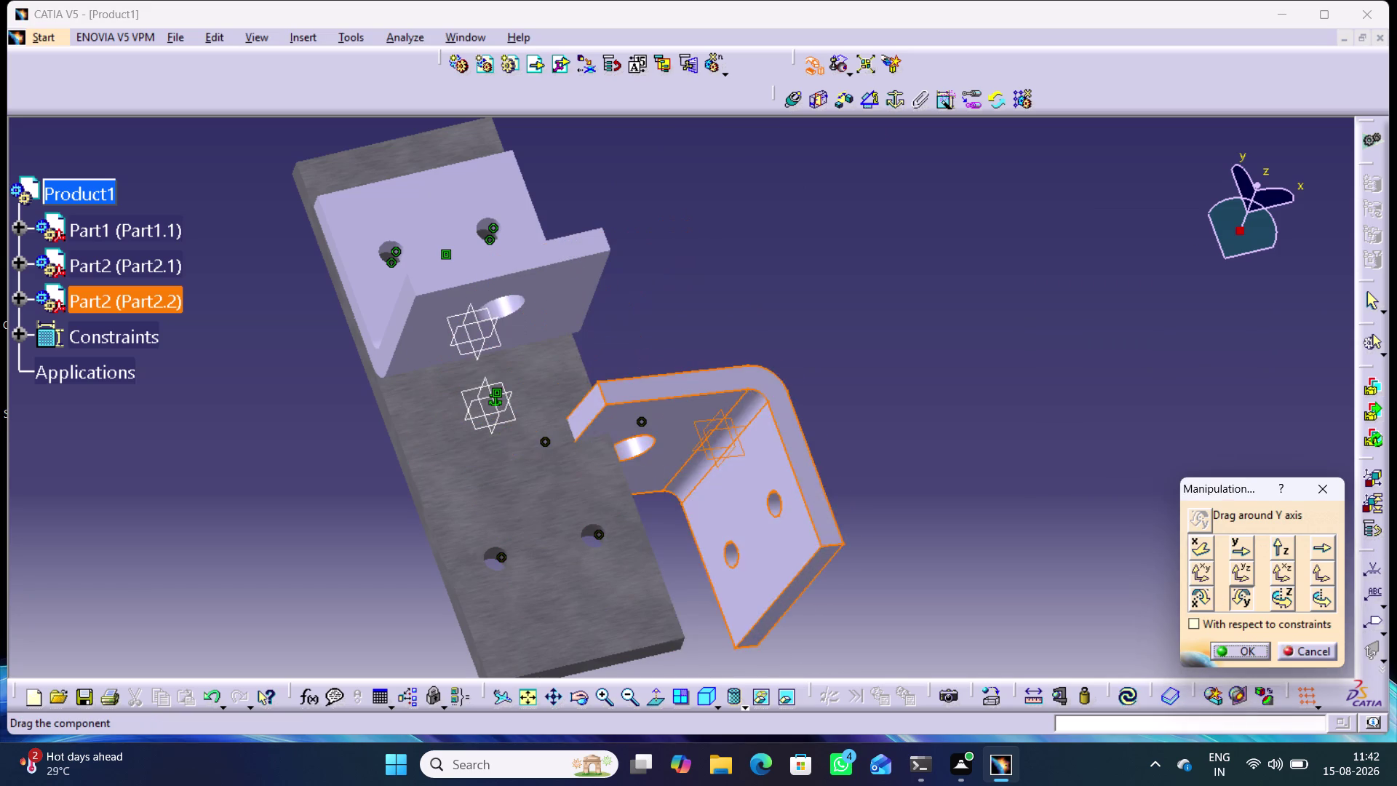
drag(736, 534, 663, 511)
click(1236, 648)
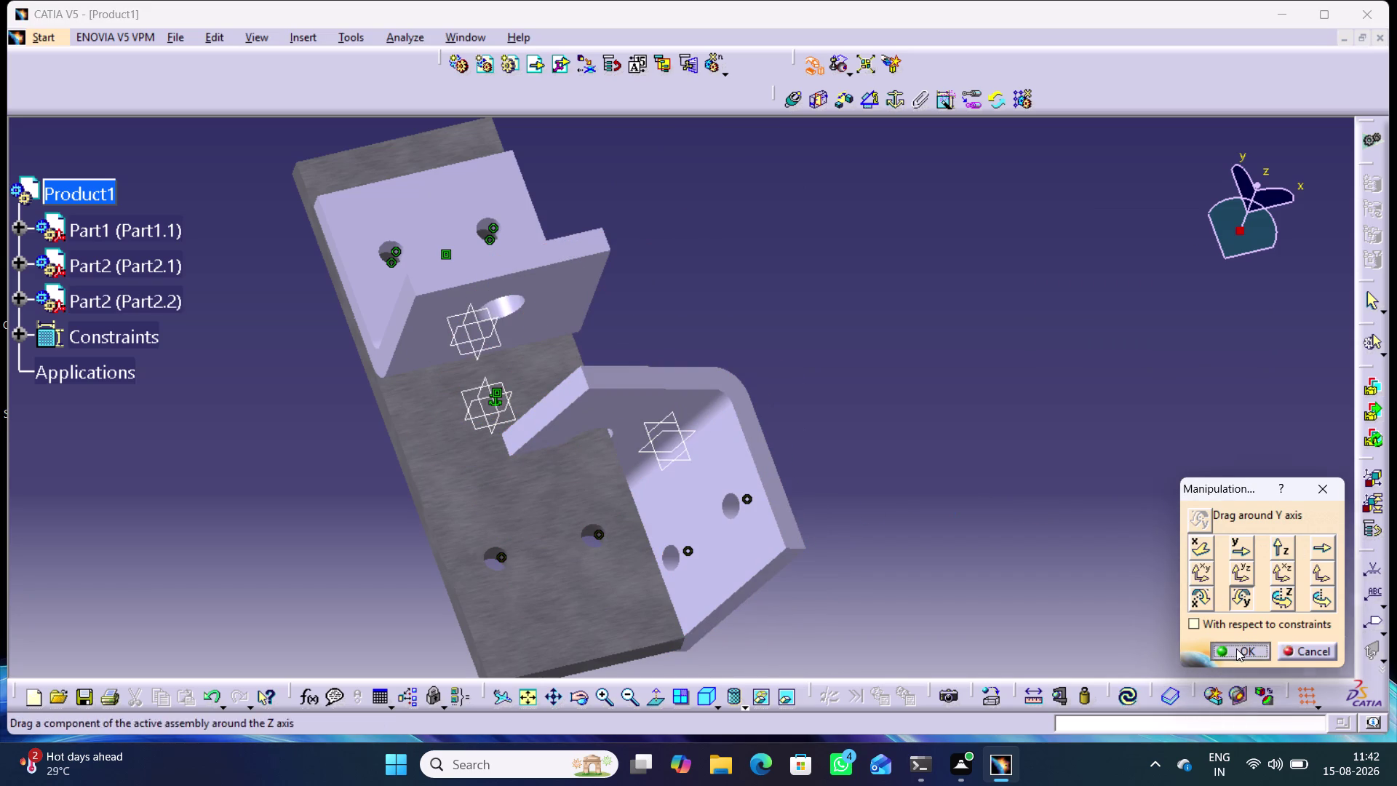
Update the assembly and orbit to look down on both brackets on the plate.
click(1124, 696)
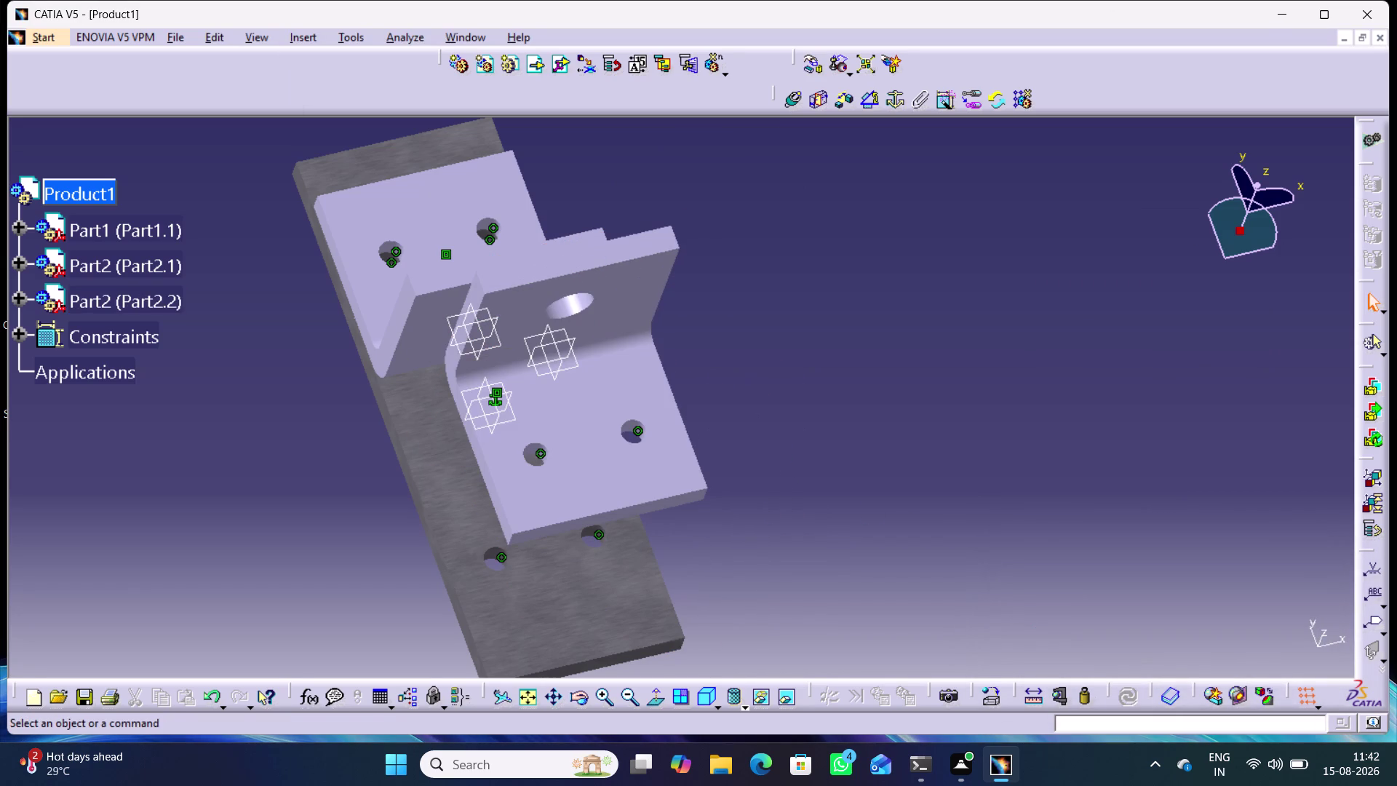
middle_drag(732, 552, 850, 545)
middle_drag(861, 563, 838, 528)
right_drag(856, 559, 837, 528)
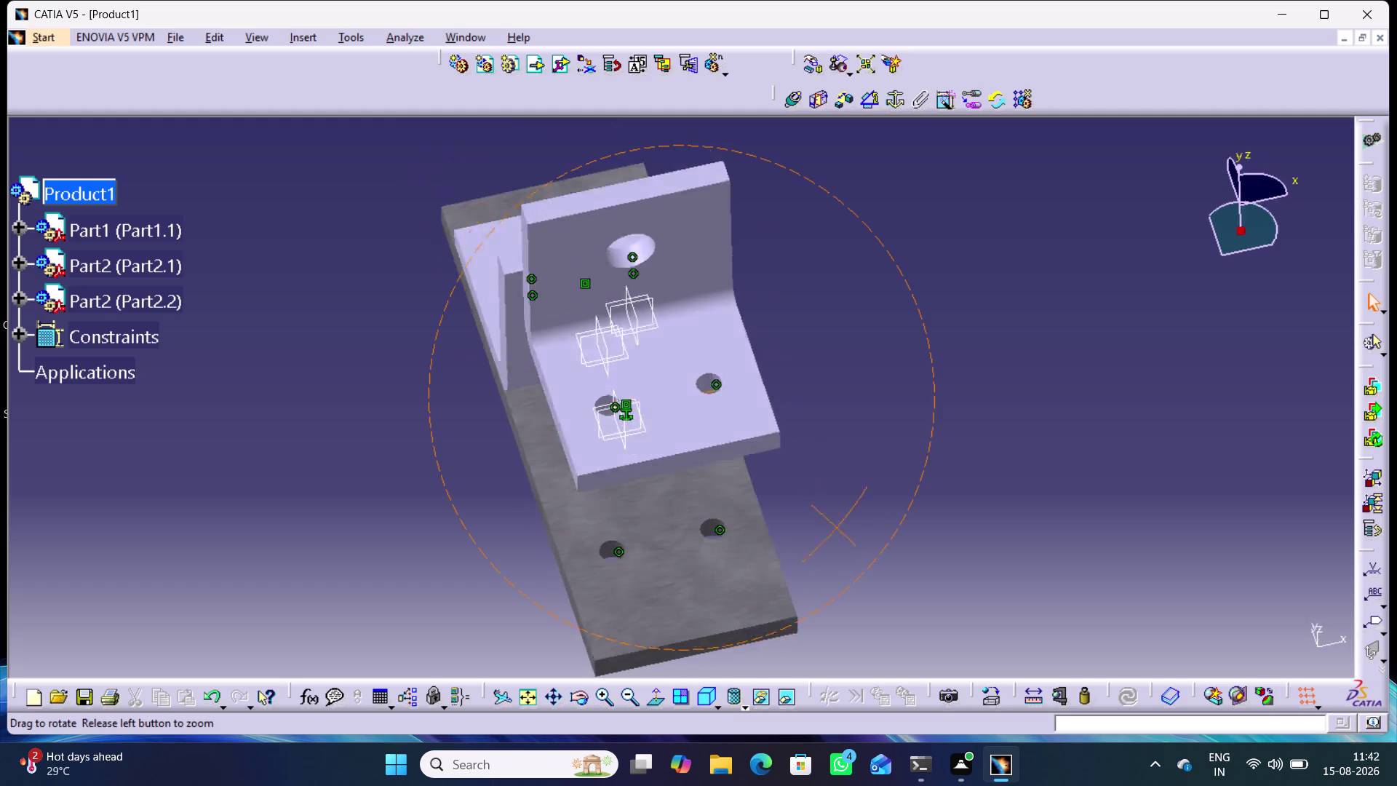
right_drag(837, 529, 1008, 403)
middle_drag(838, 529, 1008, 403)
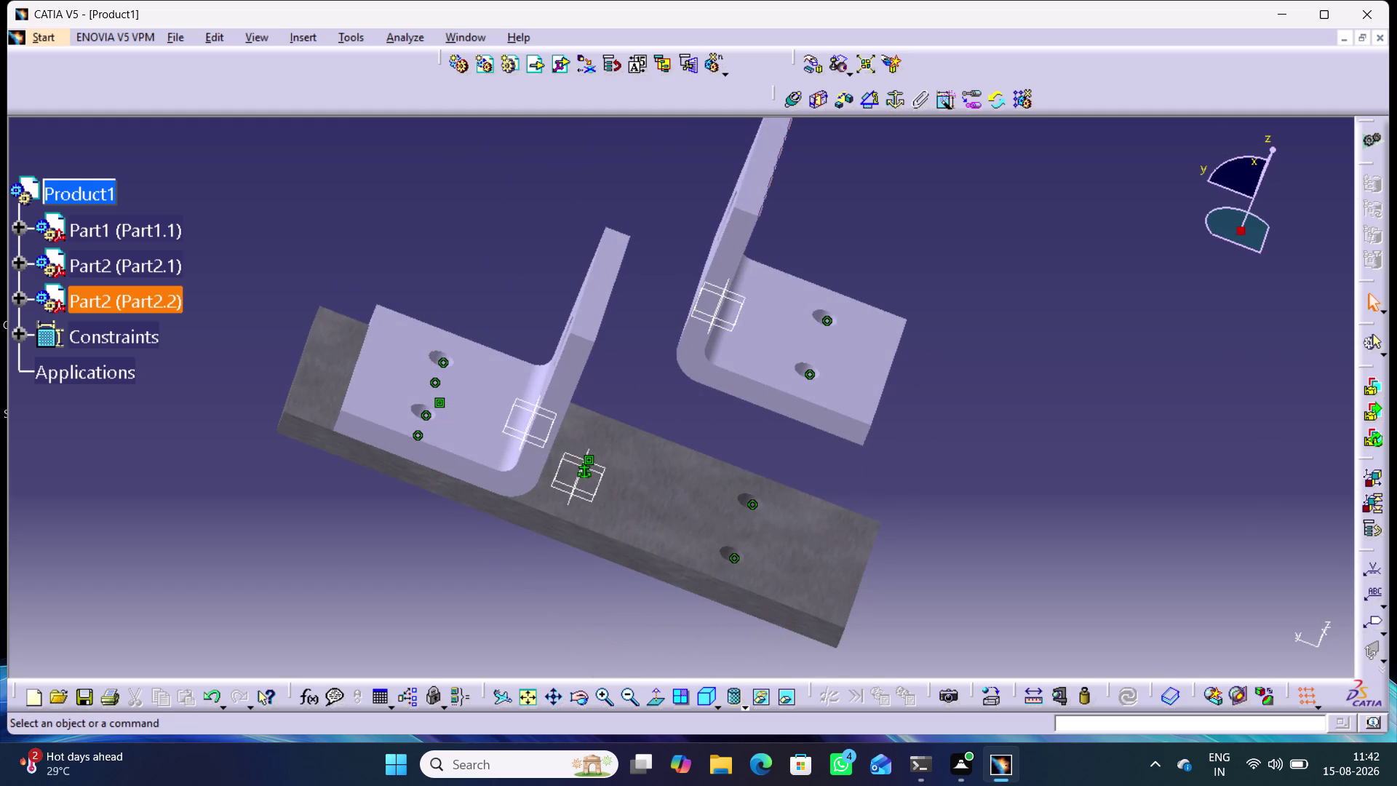
click(793, 101)
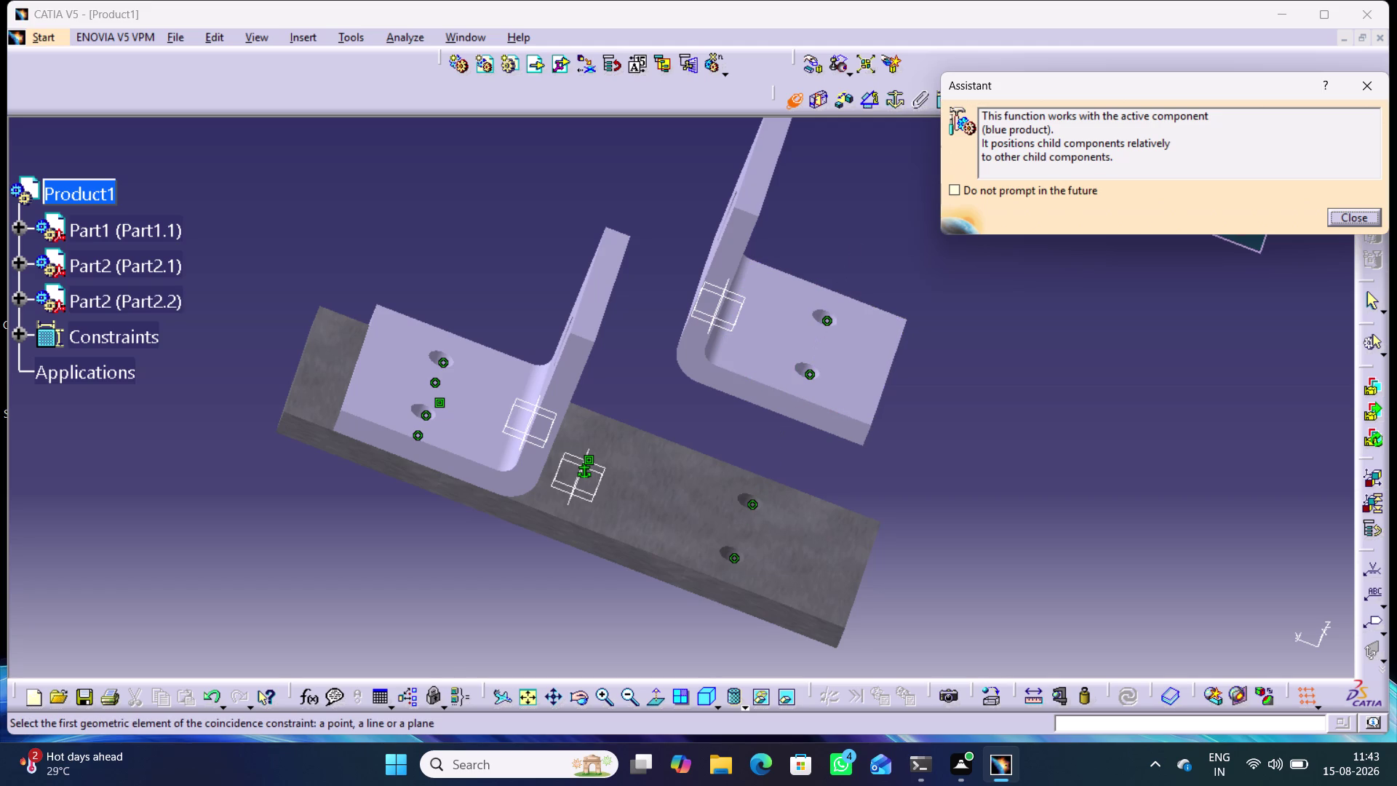
click(803, 368)
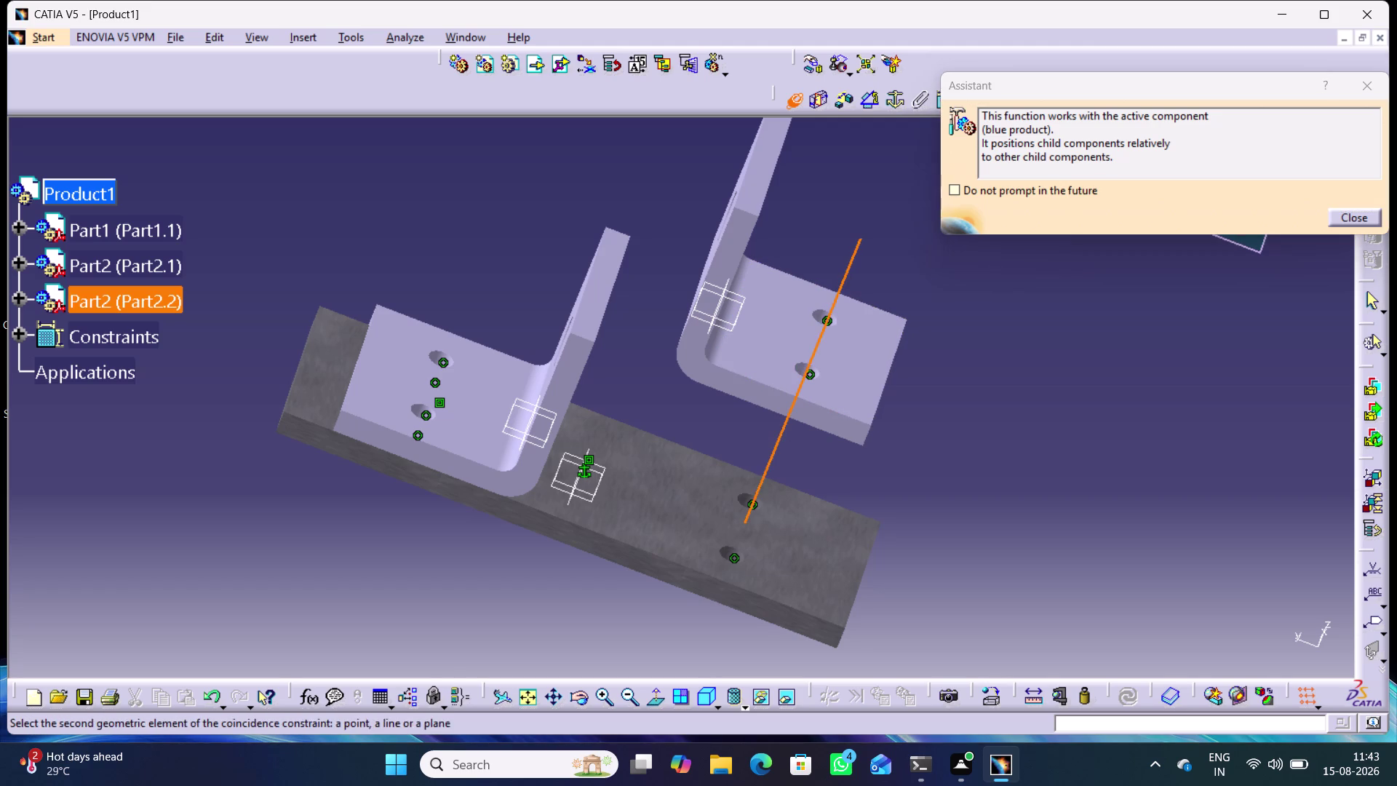
click(729, 553)
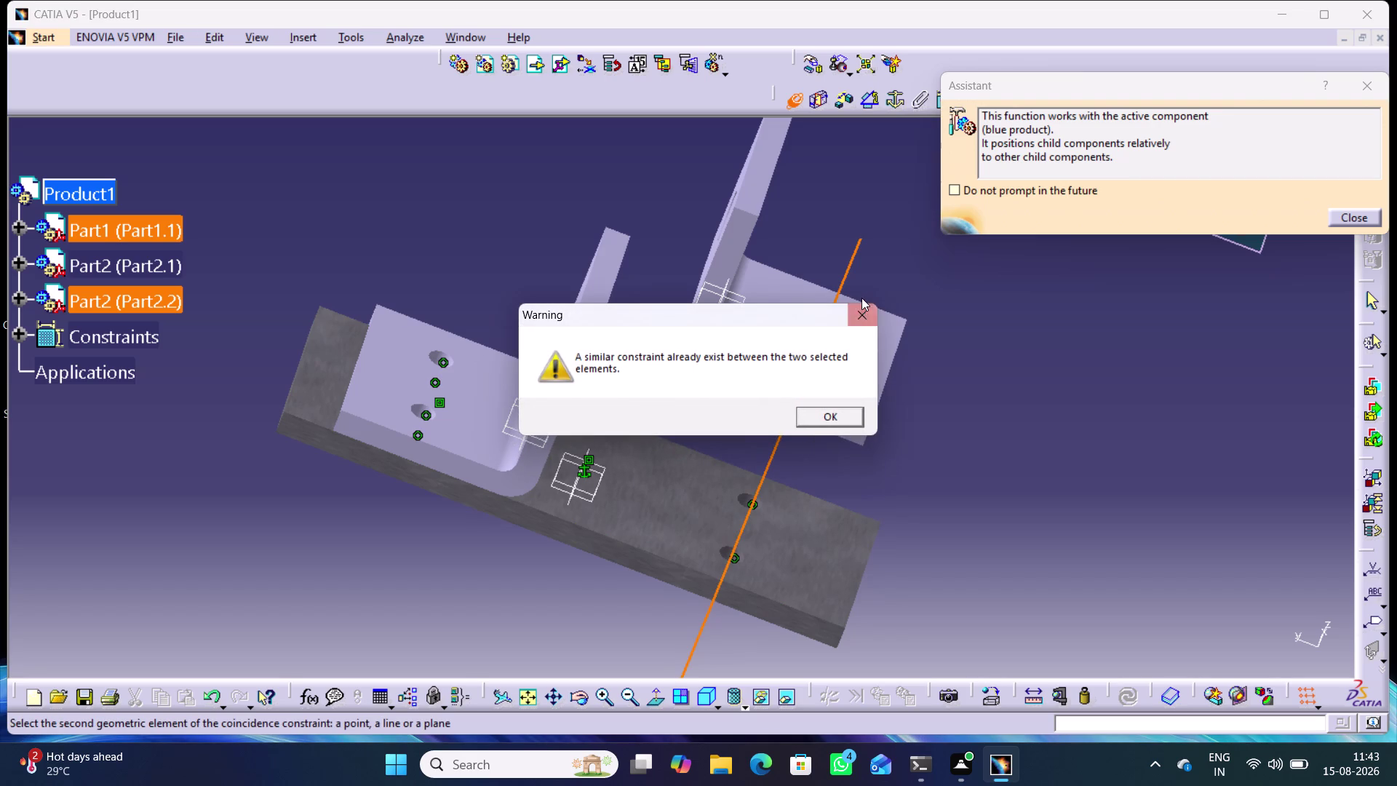
click(858, 320)
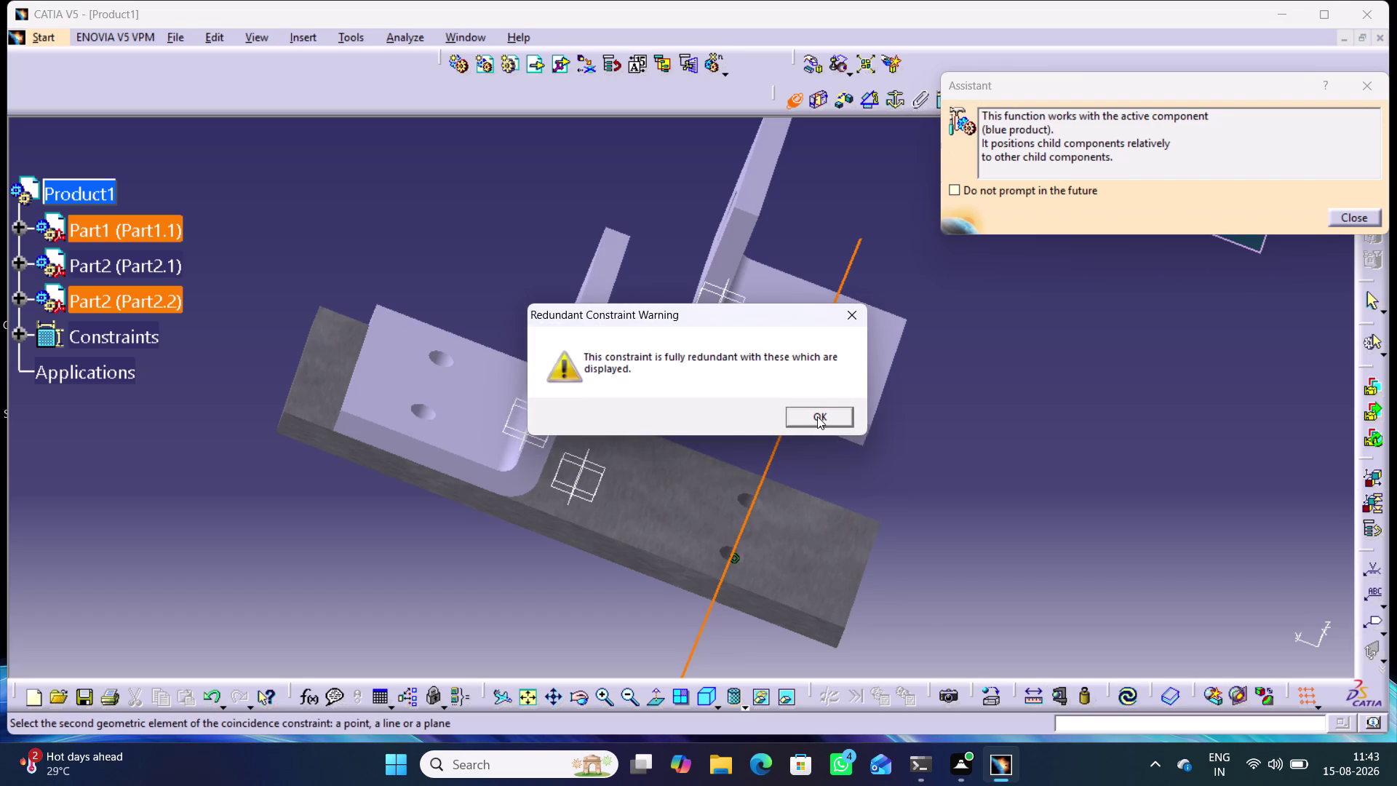
click(817, 416)
click(995, 480)
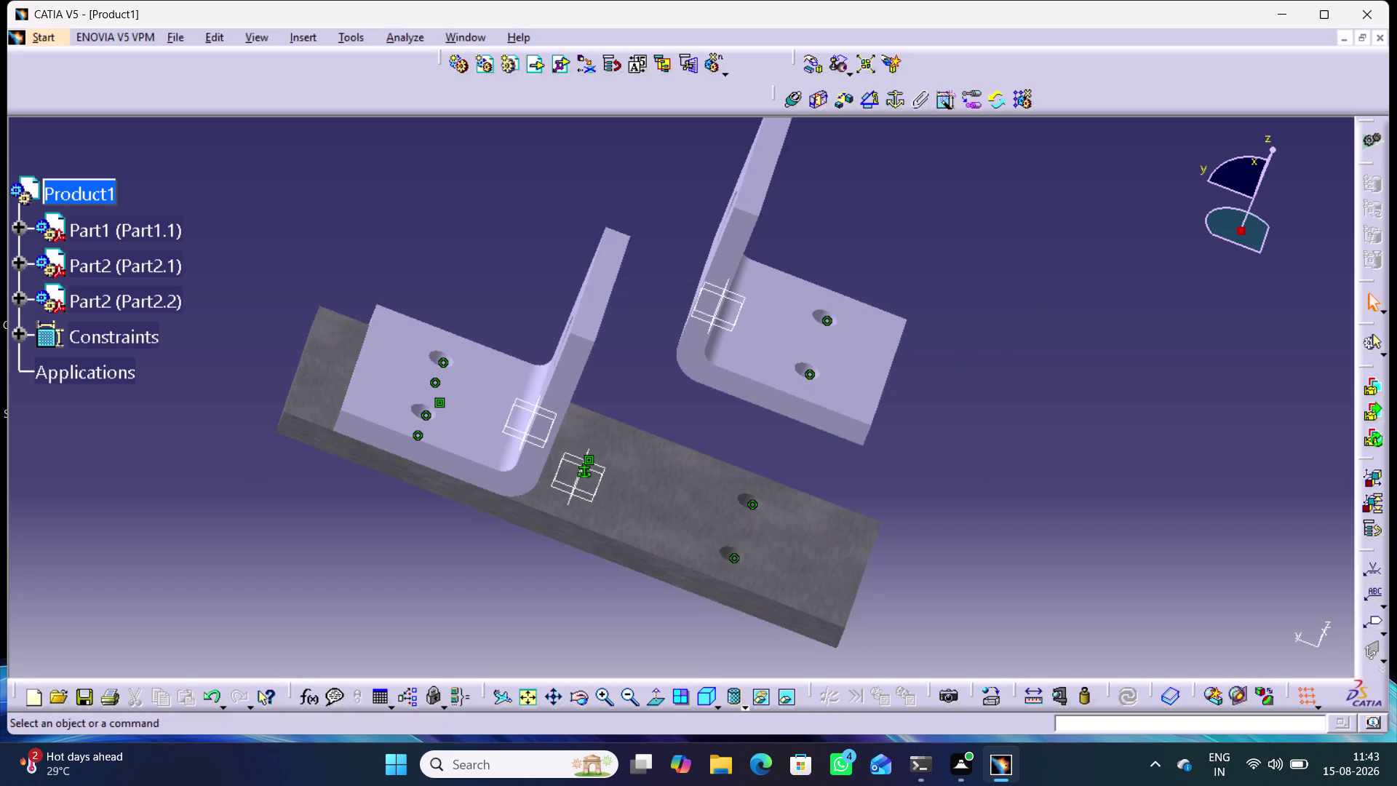
Add a contact constraint between the base plate's top face and Part2.2's bottom face.
middle_drag(1001, 610, 996, 522)
right_drag(1000, 610, 995, 521)
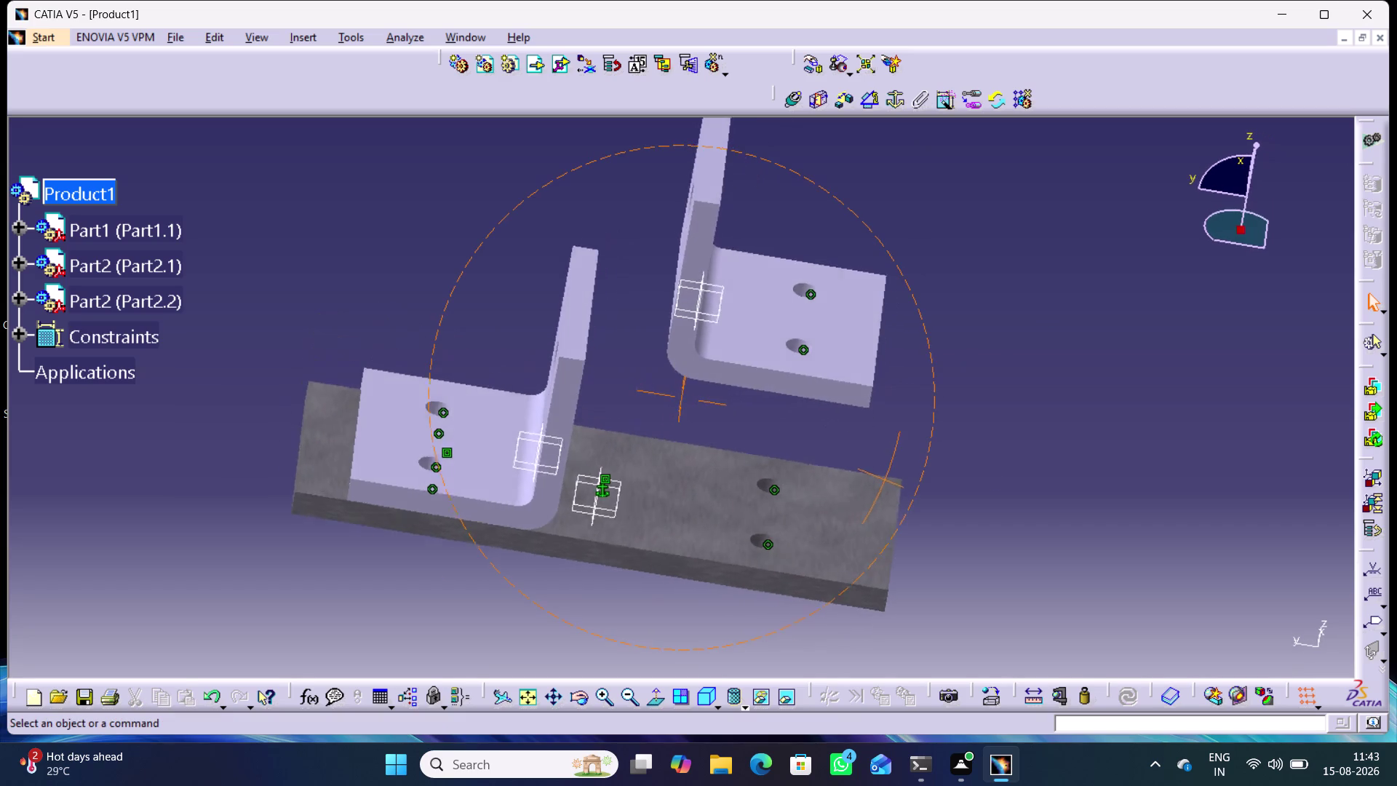
middle_drag(996, 522, 1002, 572)
right_drag(996, 521, 1002, 572)
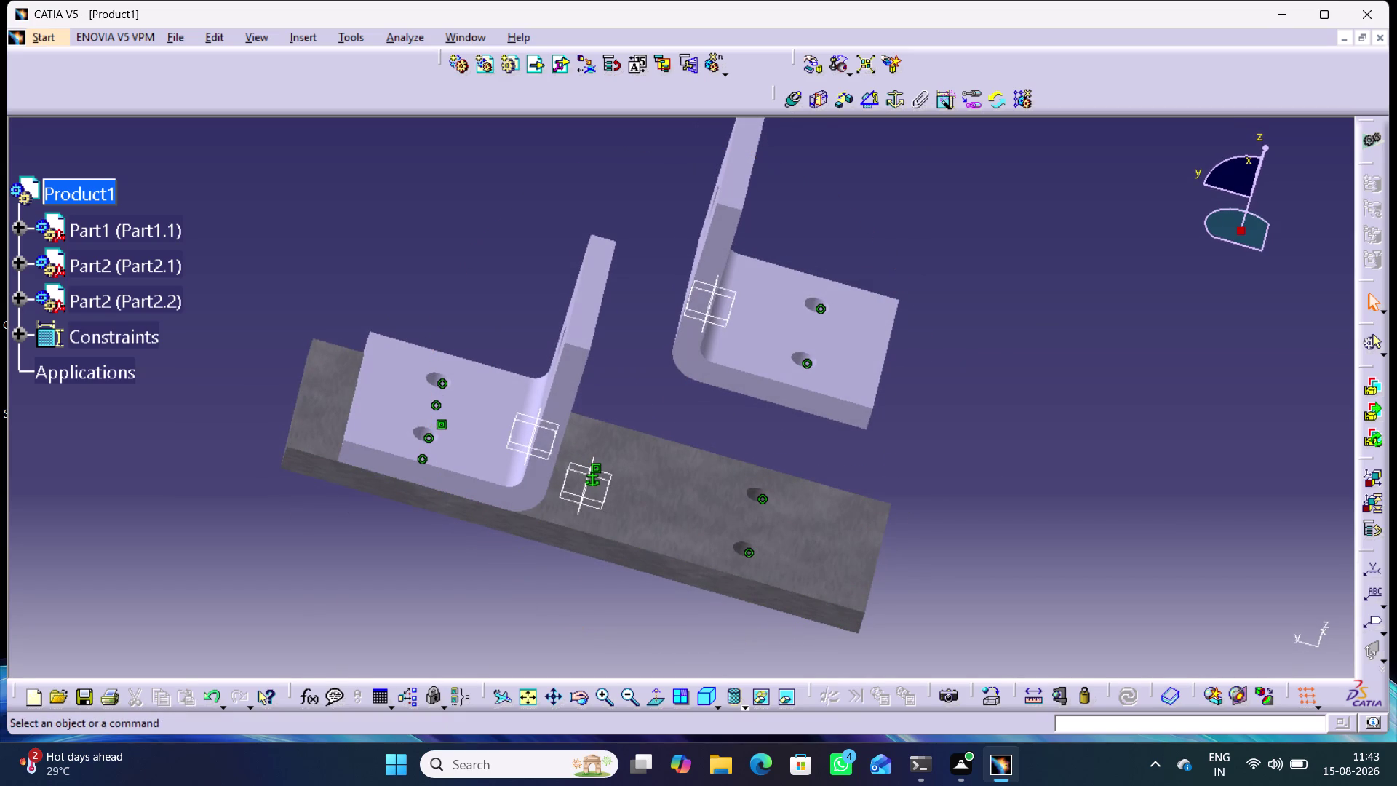
click(819, 104)
click(816, 542)
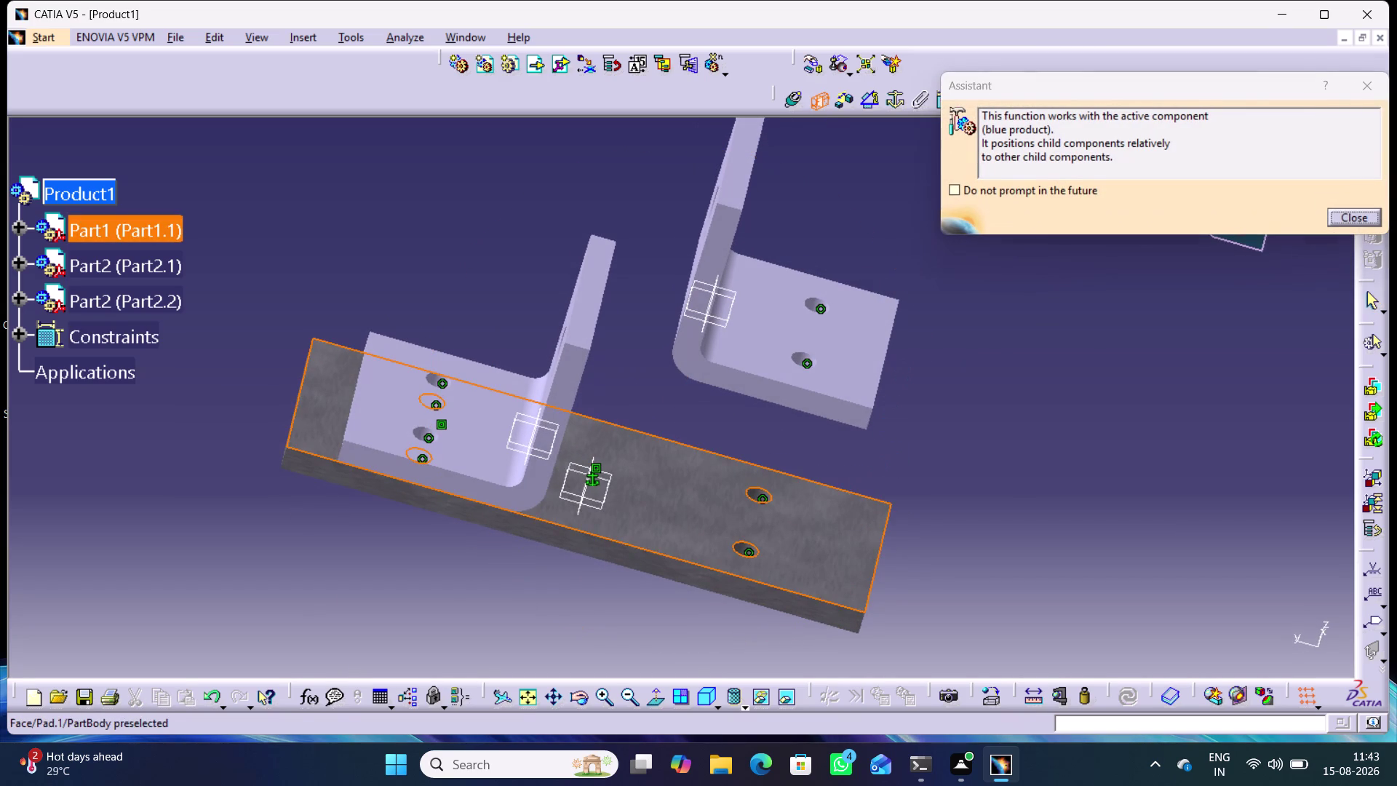
middle_drag(896, 486, 663, 227)
right_drag(896, 486, 663, 227)
click(588, 298)
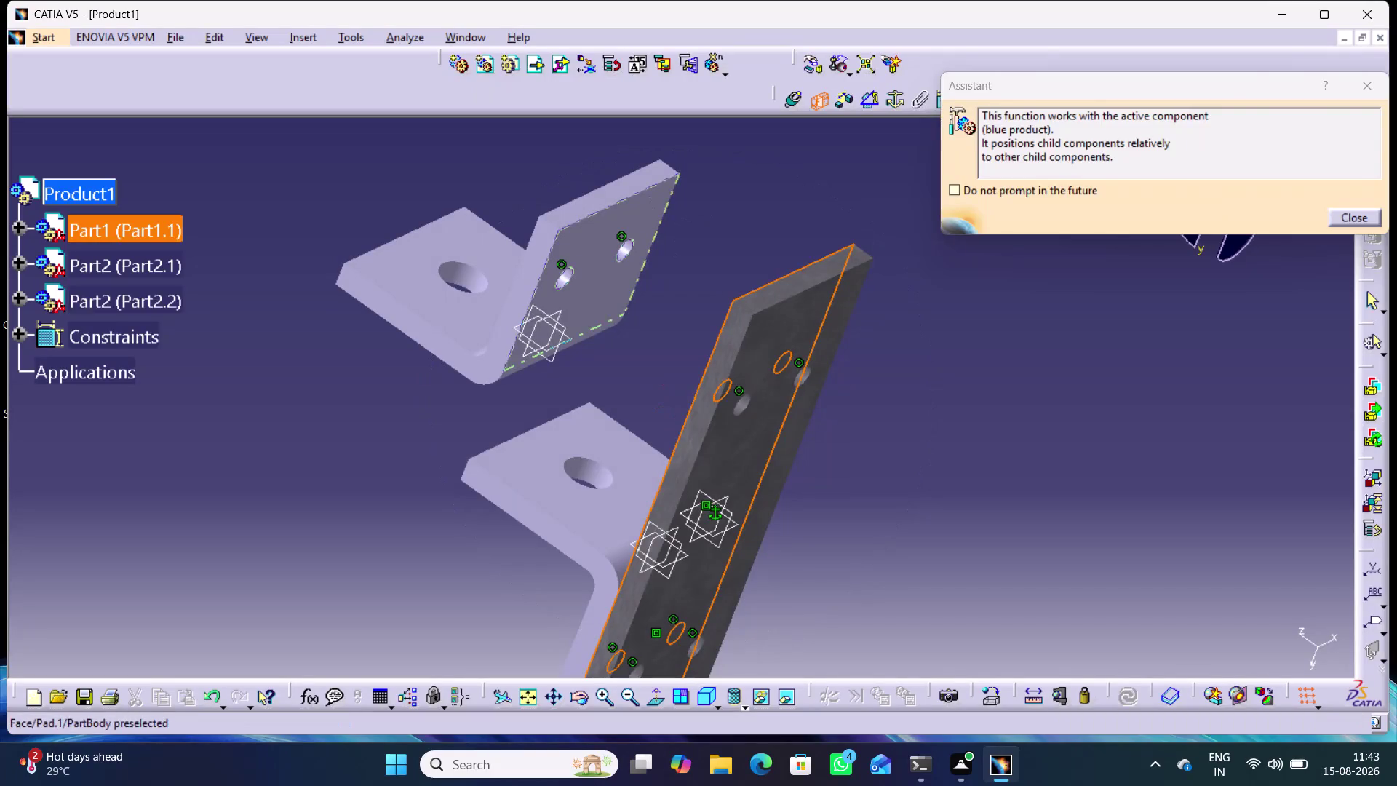
Update the assembly so Part2.2 sits flat on the base plate.
middle_drag(901, 359, 1106, 533)
right_drag(913, 365, 1106, 534)
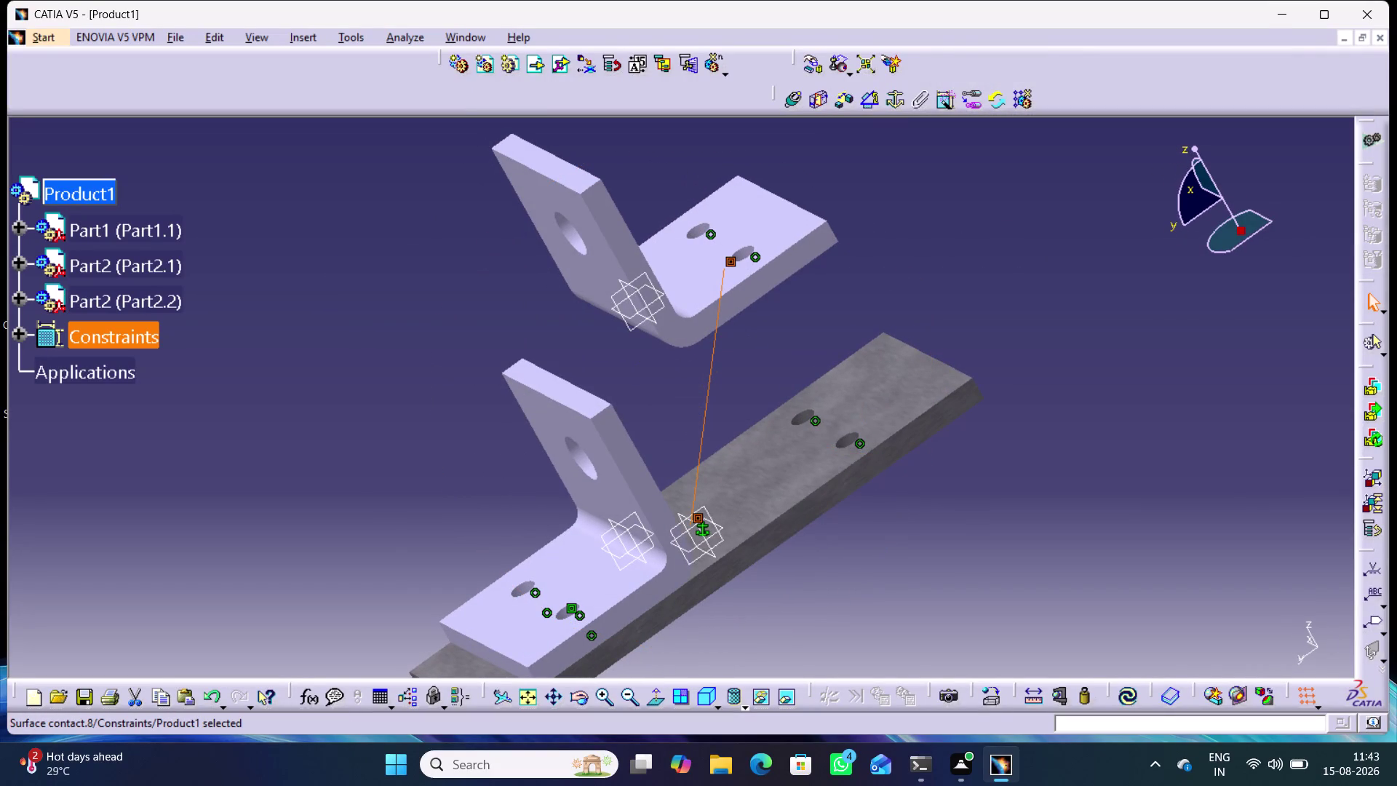
click(1129, 698)
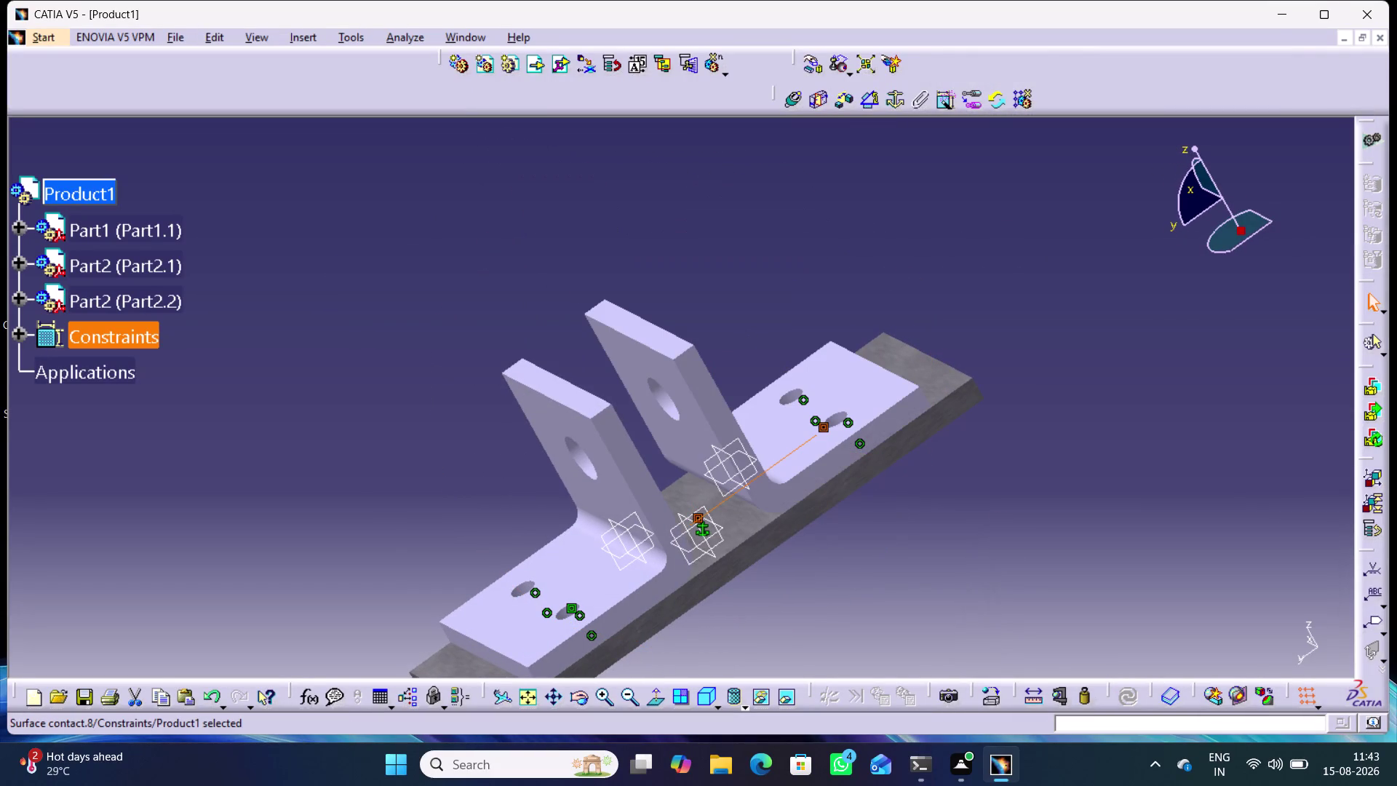
middle_drag(911, 601, 705, 641)
right_drag(908, 600, 704, 643)
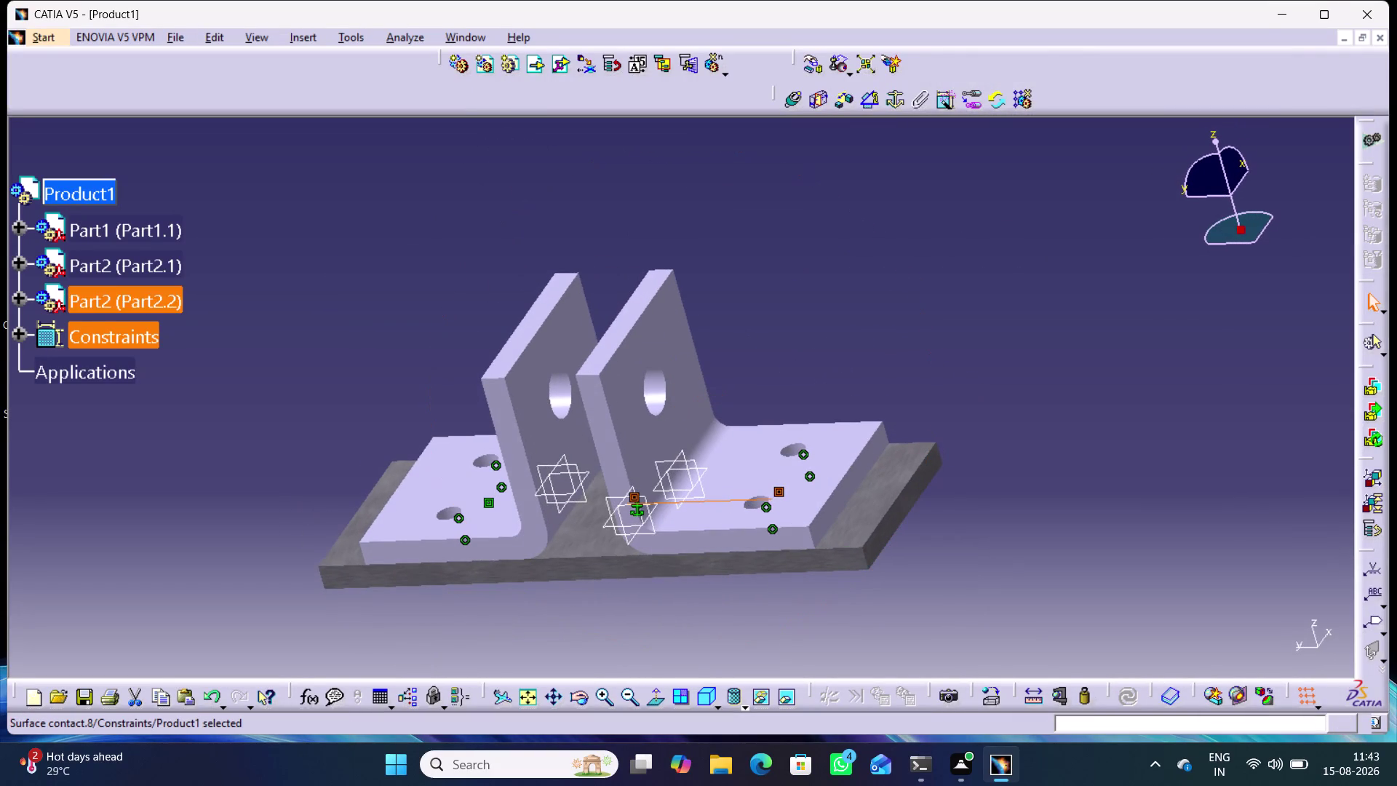
Orbit to a straight front view showing both brackets side by side.
click(832, 334)
middle_drag(791, 330, 901, 390)
right_drag(794, 330, 900, 391)
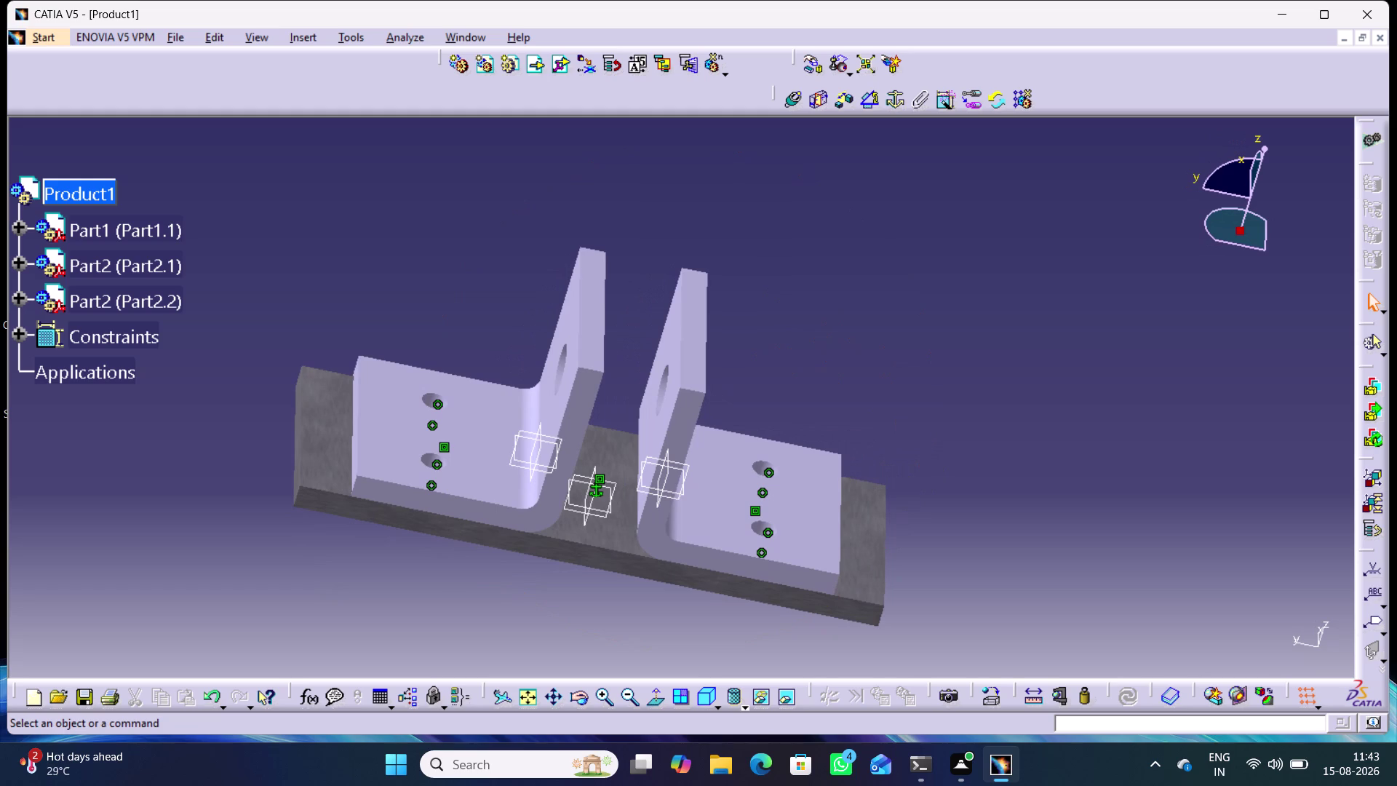
middle_drag(945, 532, 895, 492)
right_drag(937, 524, 895, 493)
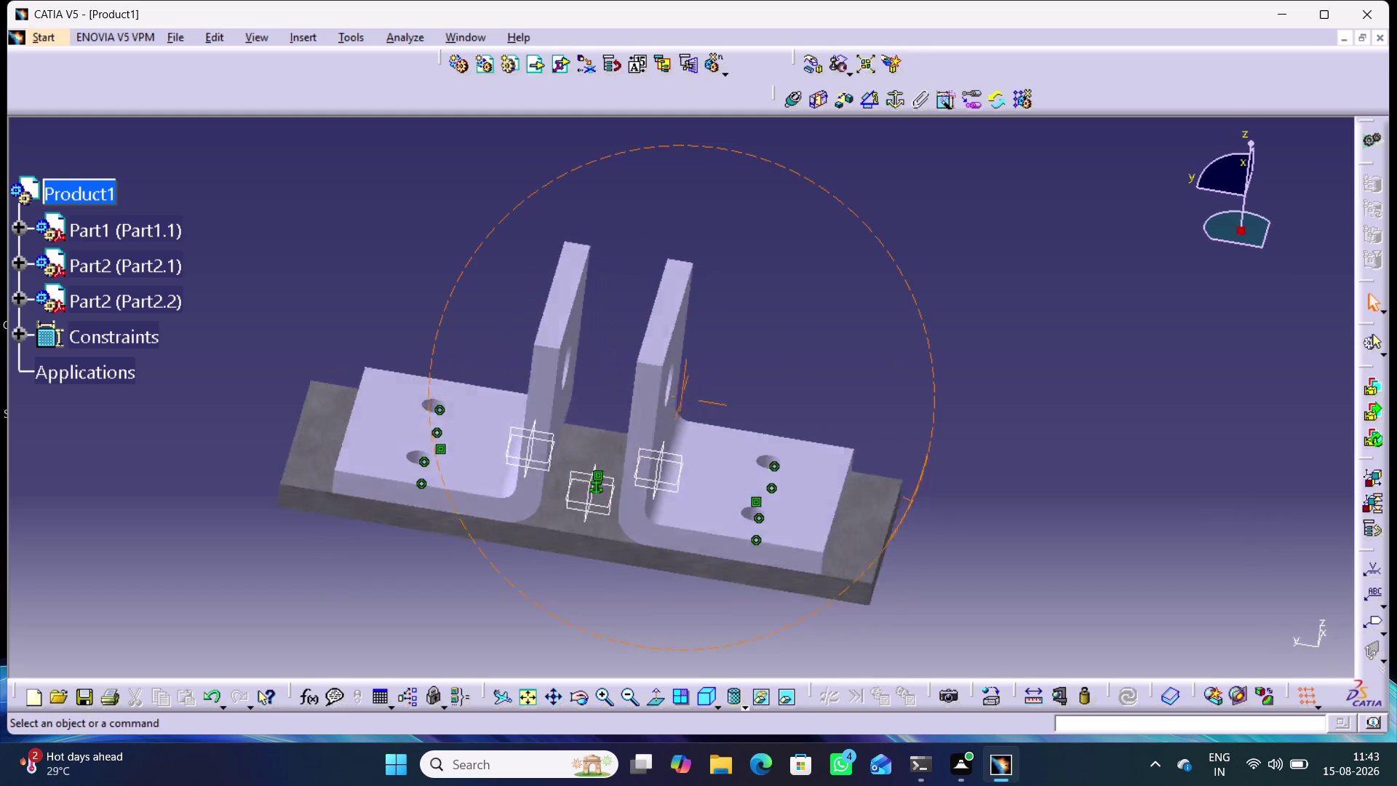
middle_drag(895, 492, 890, 443)
right_drag(895, 492, 889, 443)
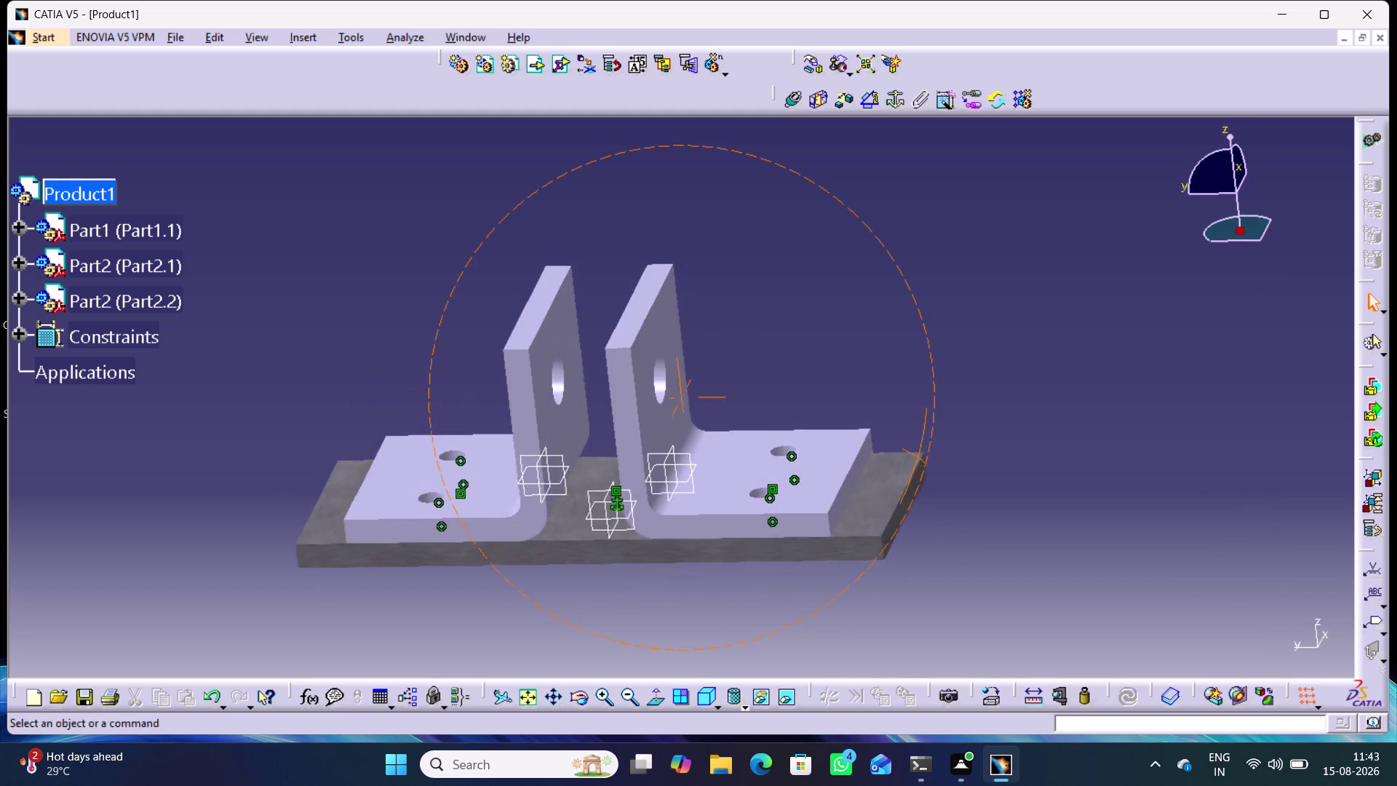
middle_drag(890, 443, 919, 448)
right_drag(889, 443, 918, 448)
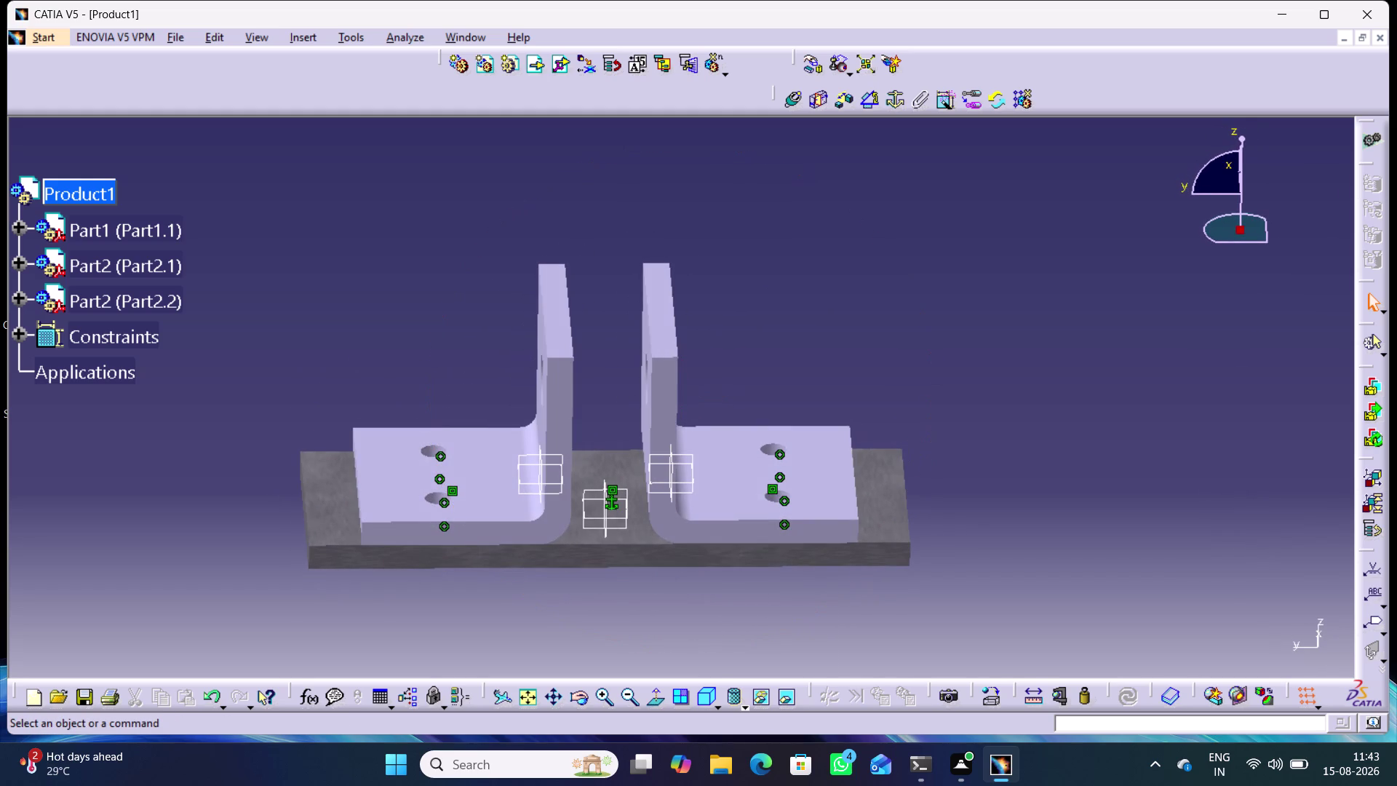
right_click(136, 304)
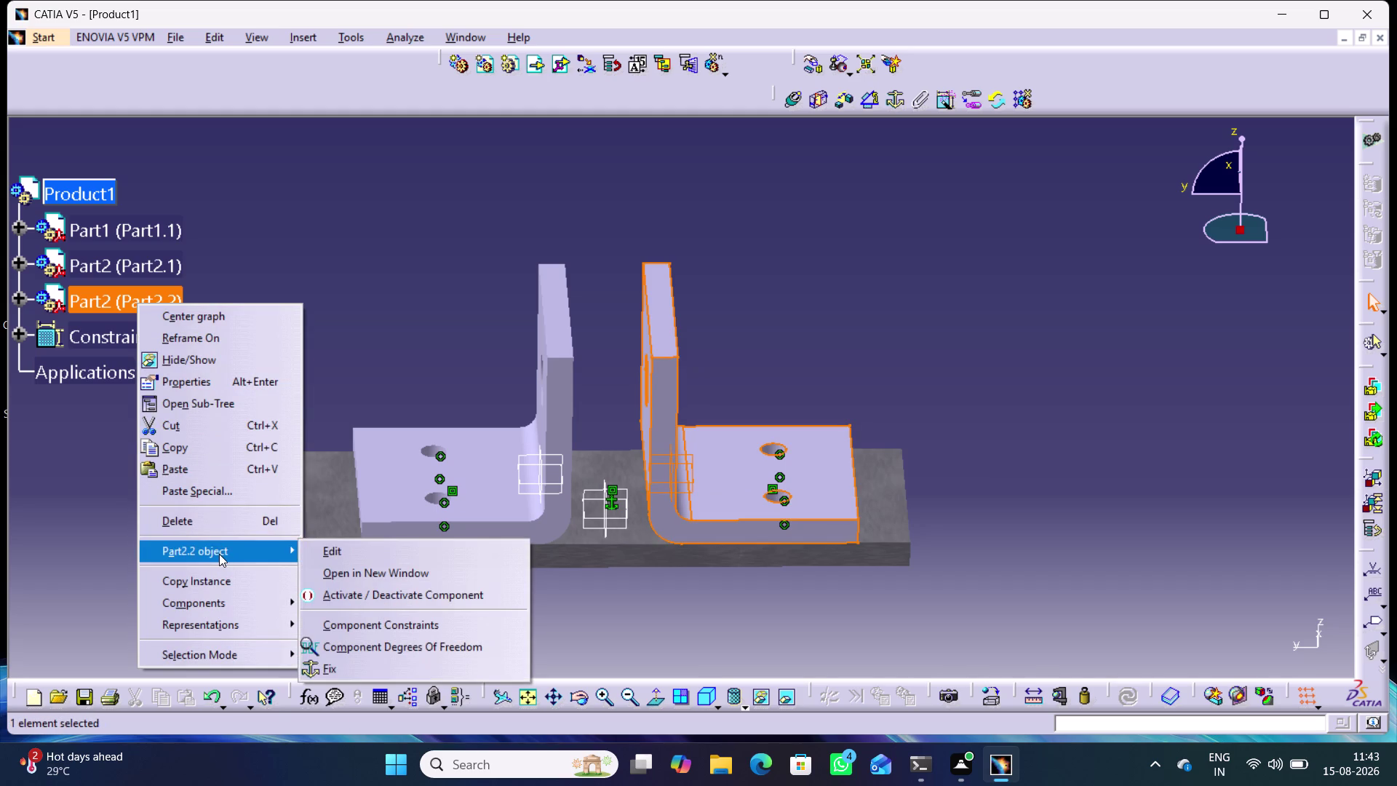
Run Component Degrees Of Freedom on Part2.2 and dismiss the zero-DOF result.
click(402, 648)
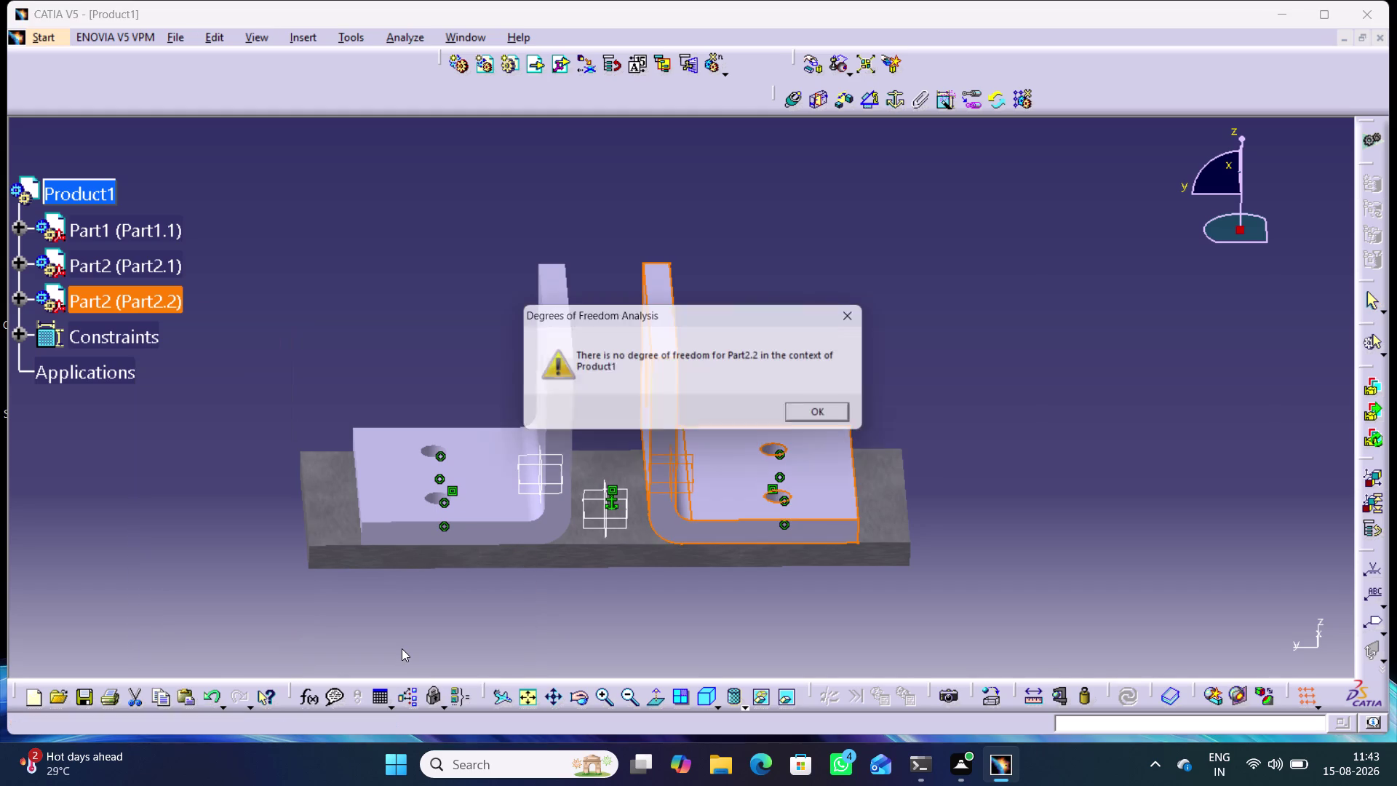
click(810, 417)
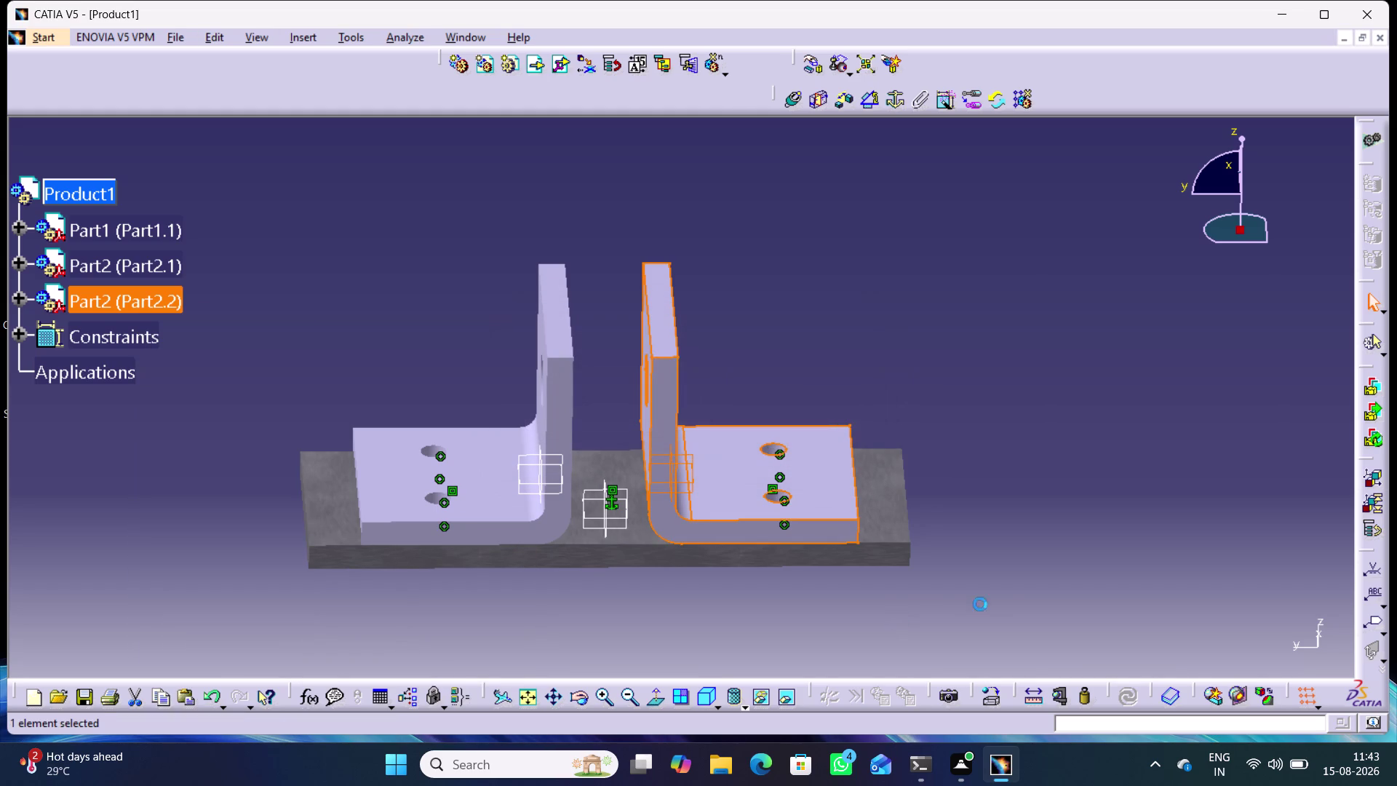
click(1002, 592)
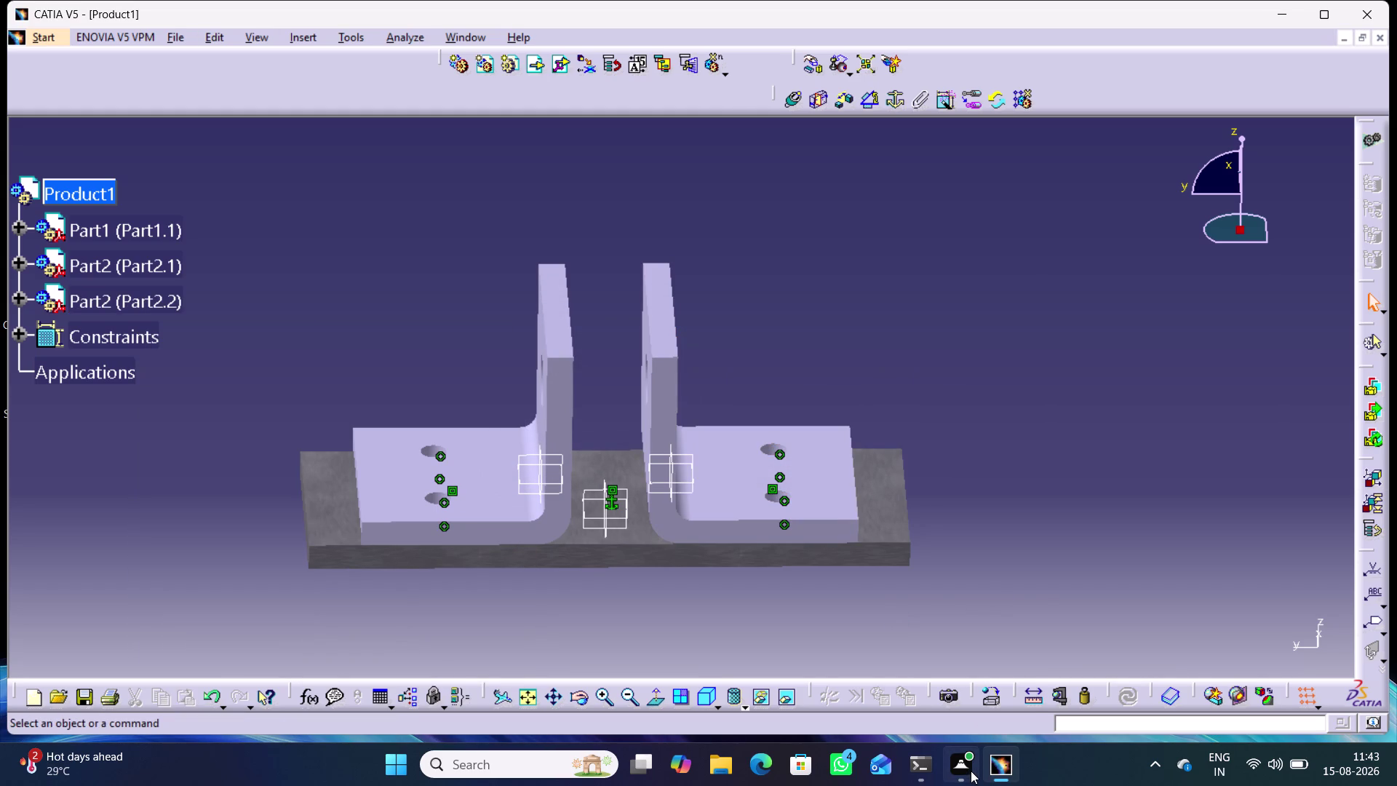